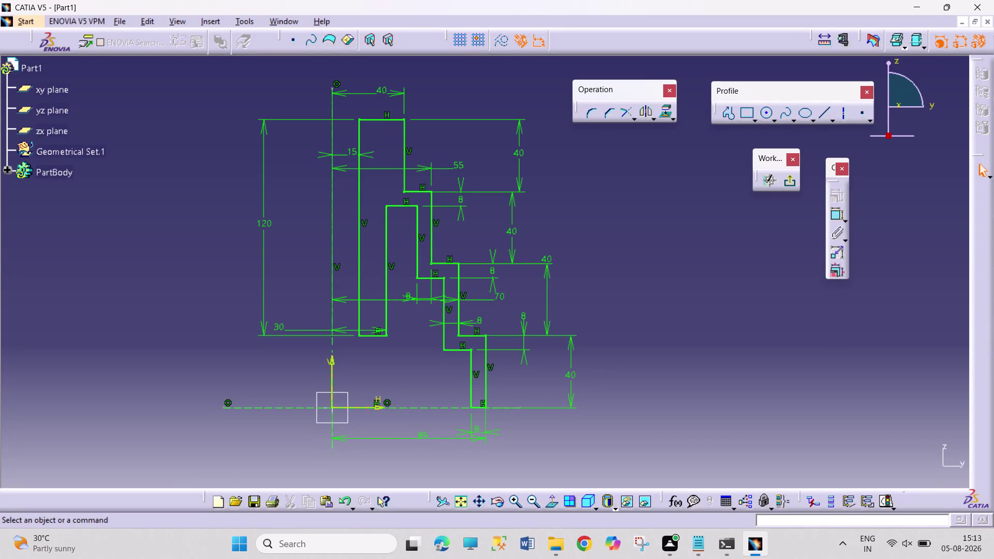
Manipulate the stepped profile sketch with a long series of drags in the Sketcher.
drag(558, 70, 728, 182)
drag(729, 182, 874, 385)
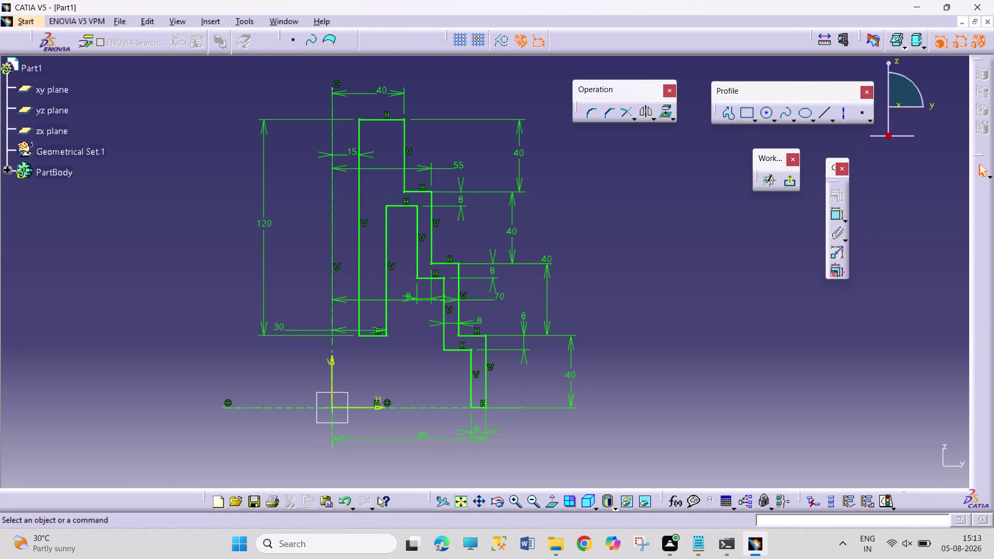
drag(874, 385, 875, 395)
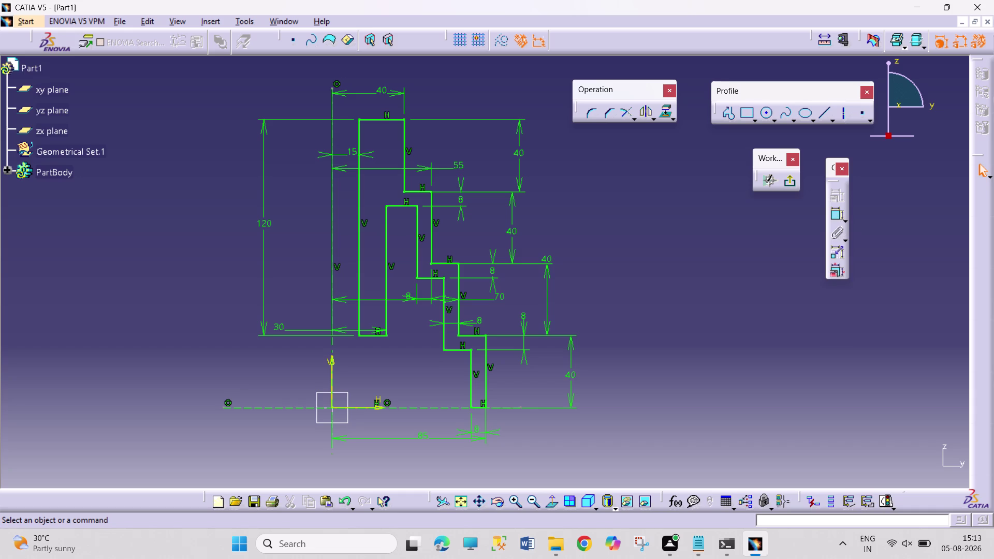
drag(720, 161, 736, 171)
drag(737, 171, 725, 178)
drag(725, 179, 712, 198)
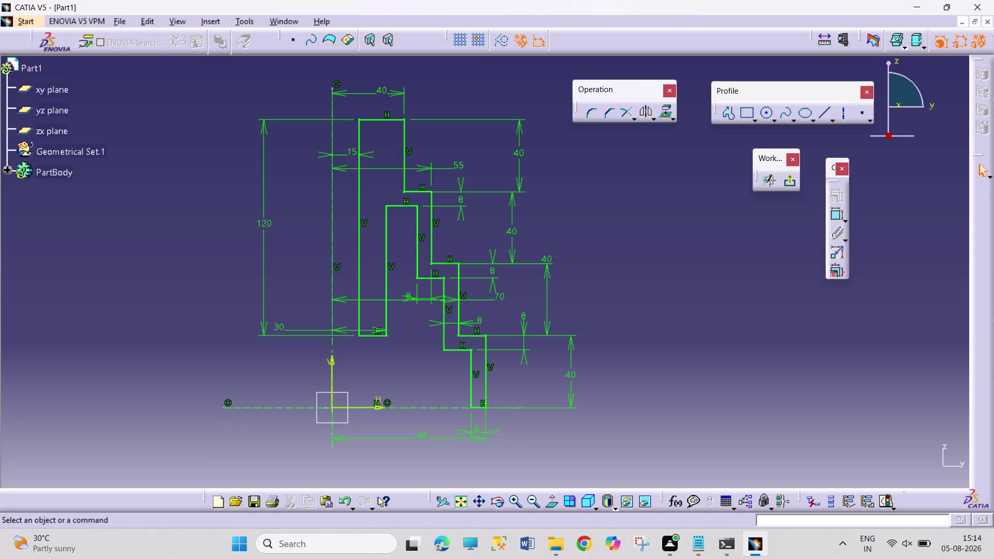
drag(694, 306, 718, 353)
drag(719, 353, 753, 371)
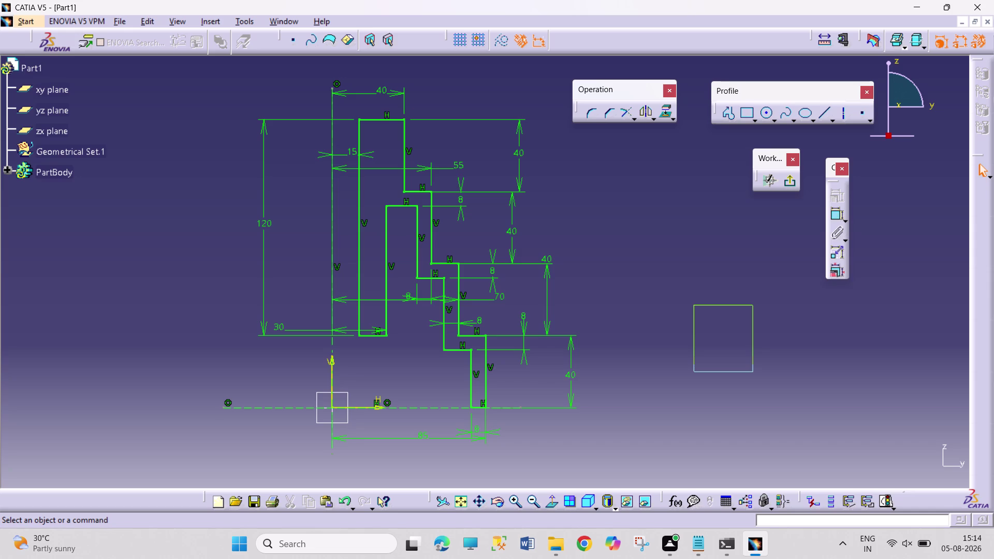
drag(703, 261, 707, 271)
drag(713, 278, 792, 345)
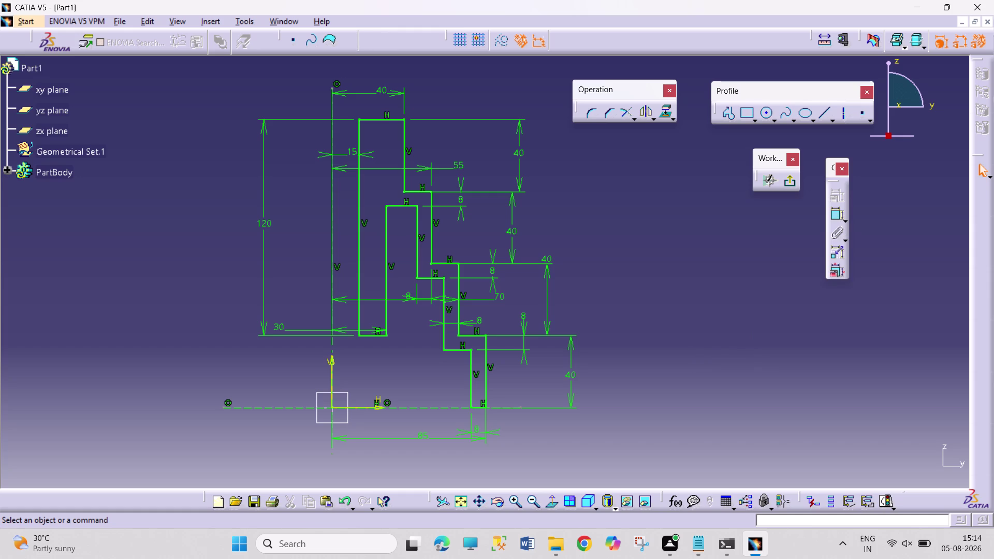
drag(695, 266, 748, 356)
drag(691, 270, 696, 284)
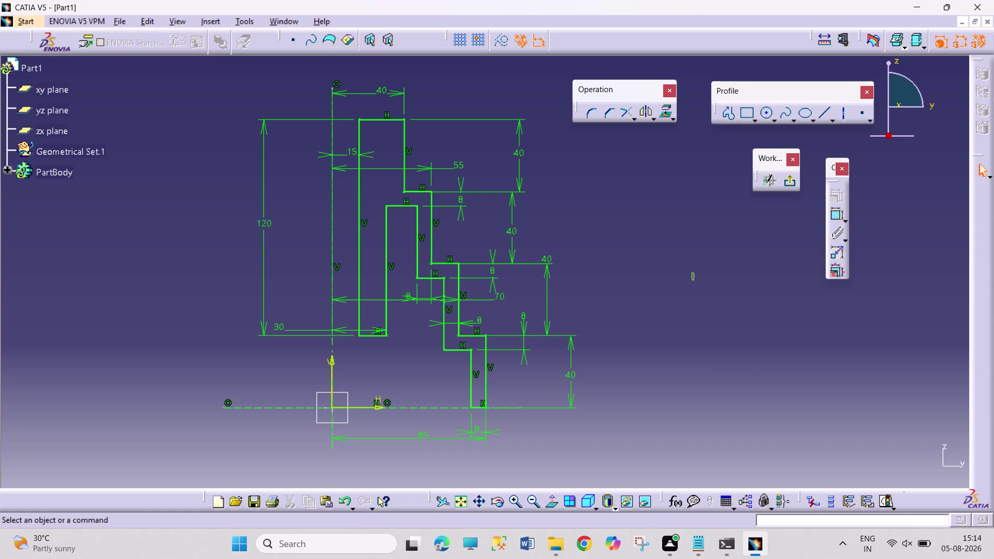
drag(695, 284, 734, 357)
drag(697, 284, 766, 388)
drag(766, 388, 769, 394)
drag(682, 222, 747, 279)
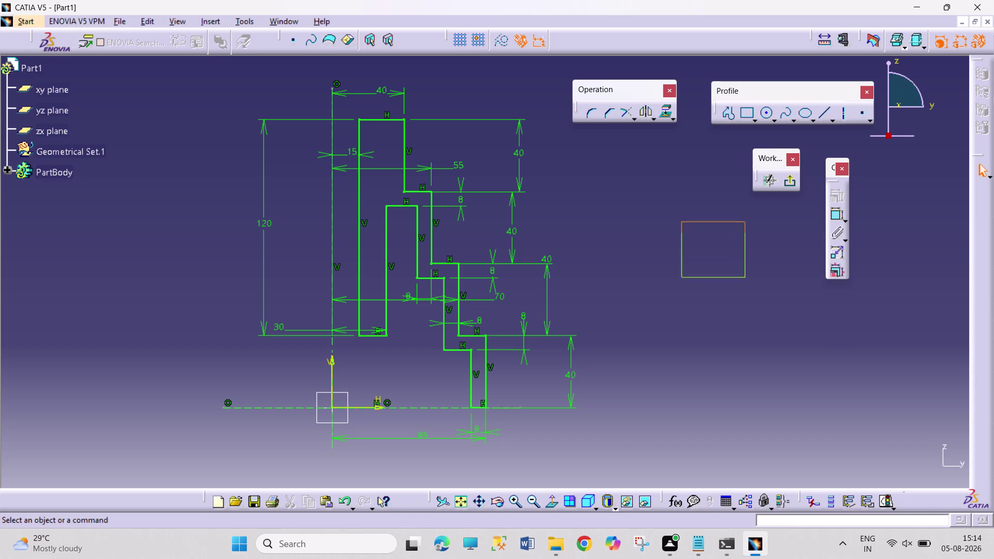
drag(747, 279, 796, 371)
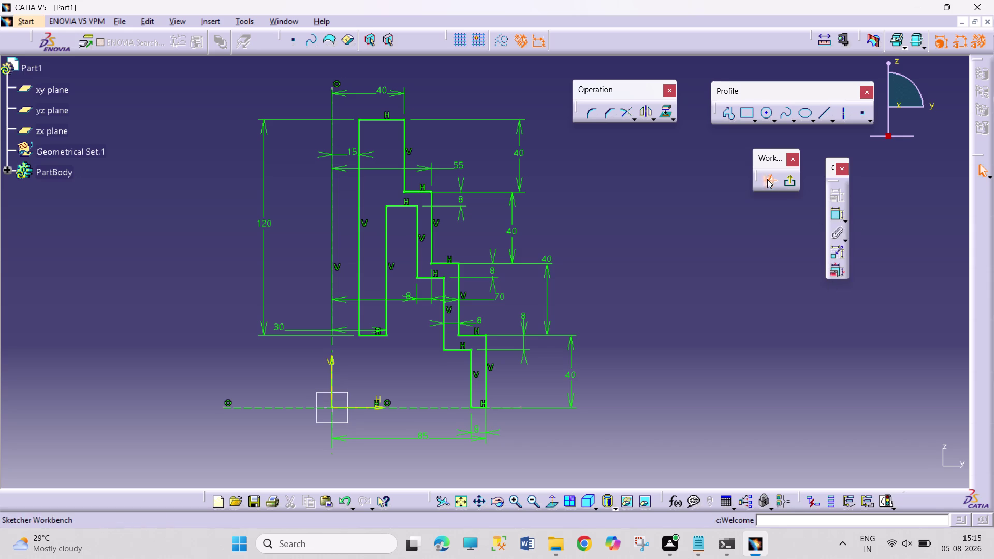
drag(723, 210, 757, 277)
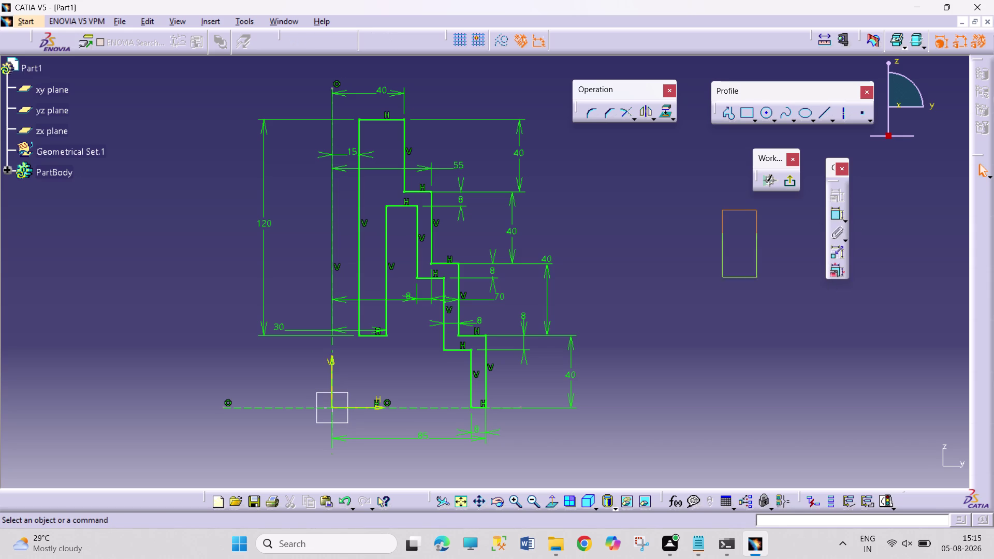
drag(757, 278, 775, 467)
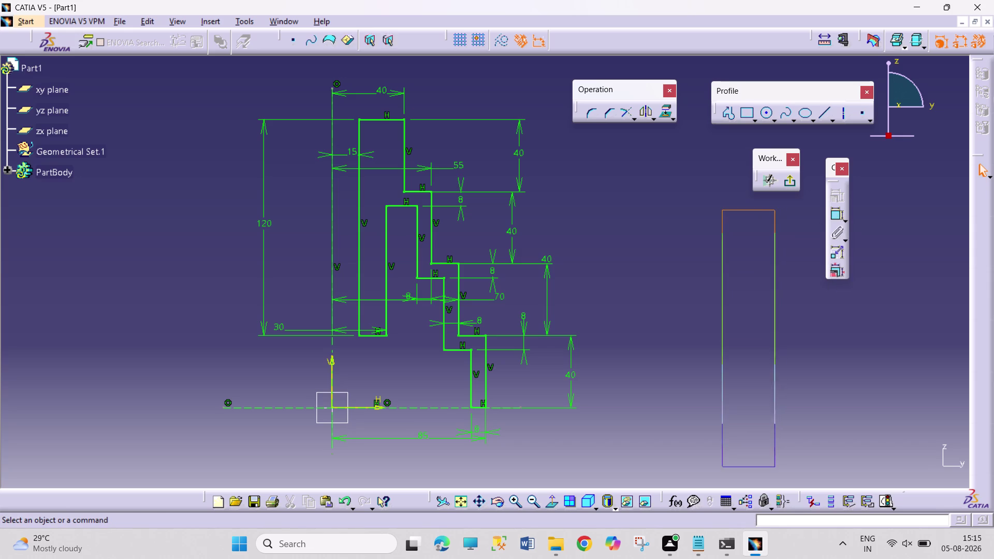
drag(775, 466, 772, 468)
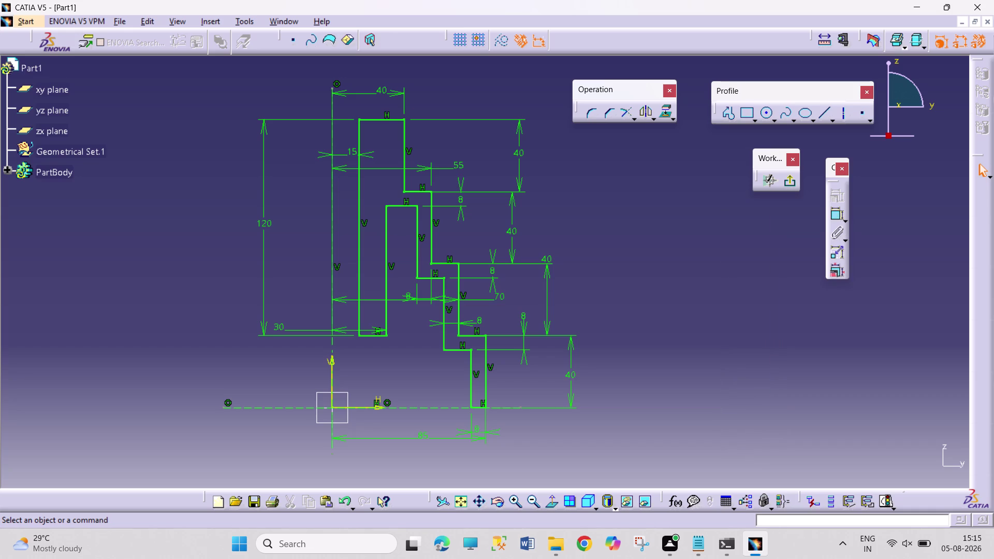
drag(710, 143, 867, 363)
drag(867, 363, 863, 390)
drag(711, 229, 780, 355)
drag(780, 355, 780, 380)
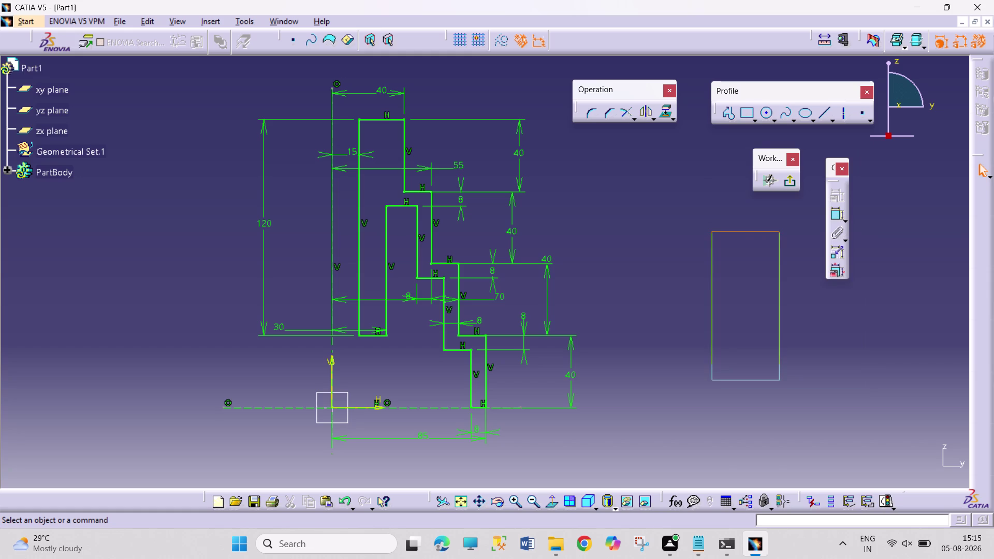
drag(779, 379, 779, 380)
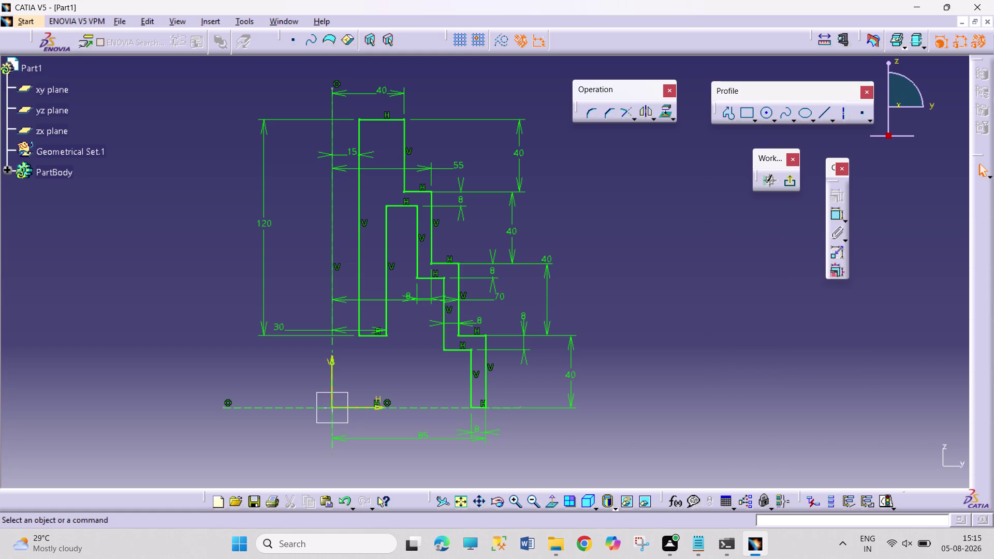
drag(713, 146, 750, 191)
drag(749, 192, 874, 399)
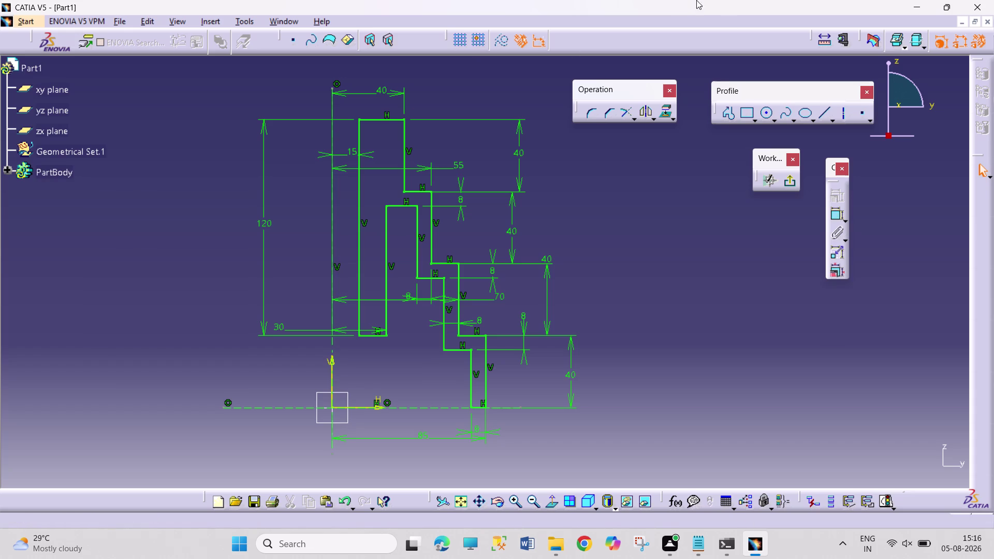
drag(626, 176, 768, 332)
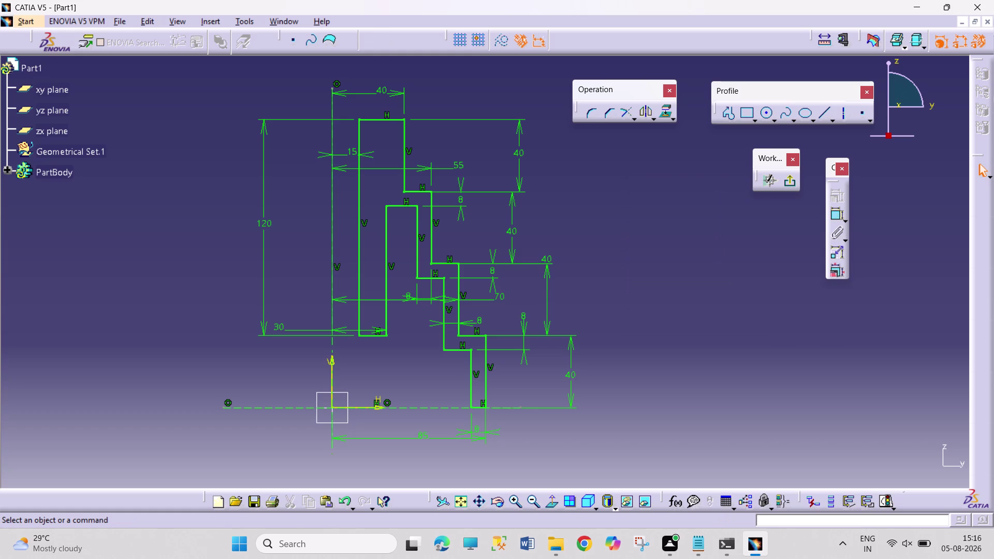
drag(653, 176, 762, 352)
drag(673, 180, 776, 291)
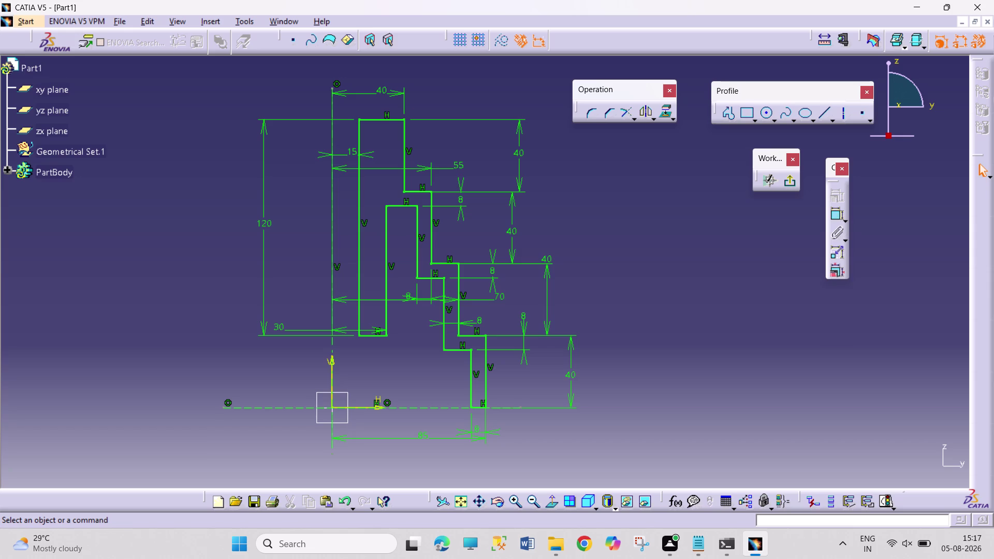
drag(672, 201, 772, 310)
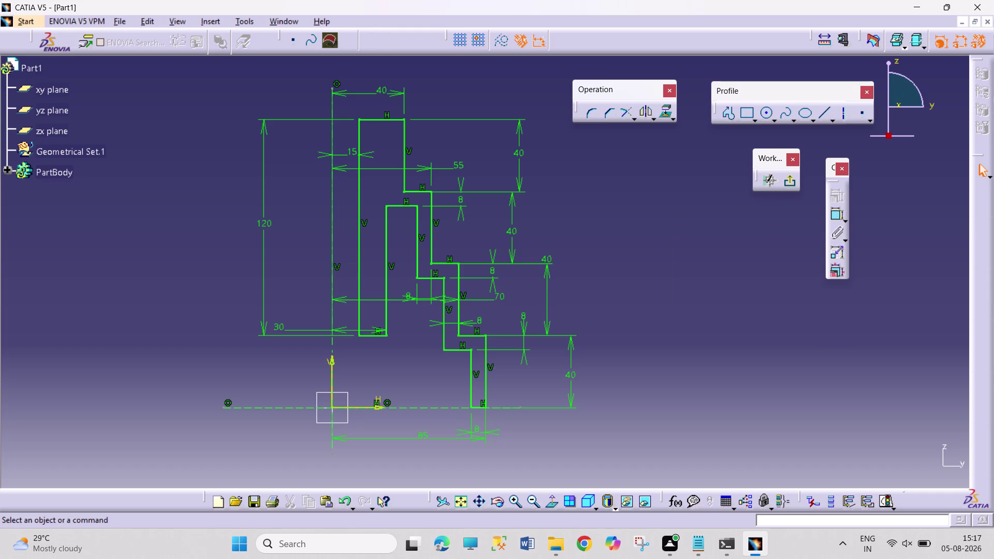
drag(666, 214, 802, 413)
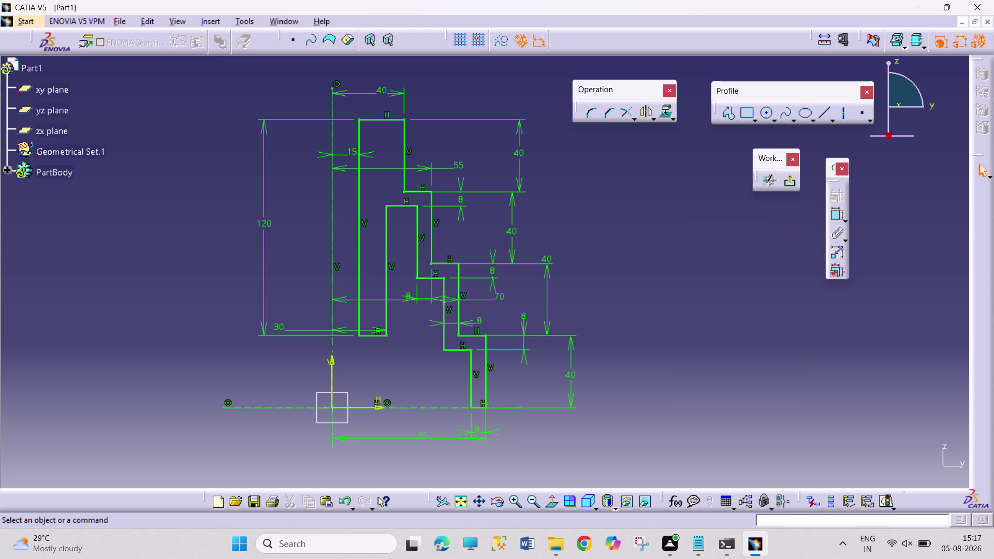
drag(704, 219, 798, 406)
drag(682, 207, 770, 392)
drag(669, 220, 744, 357)
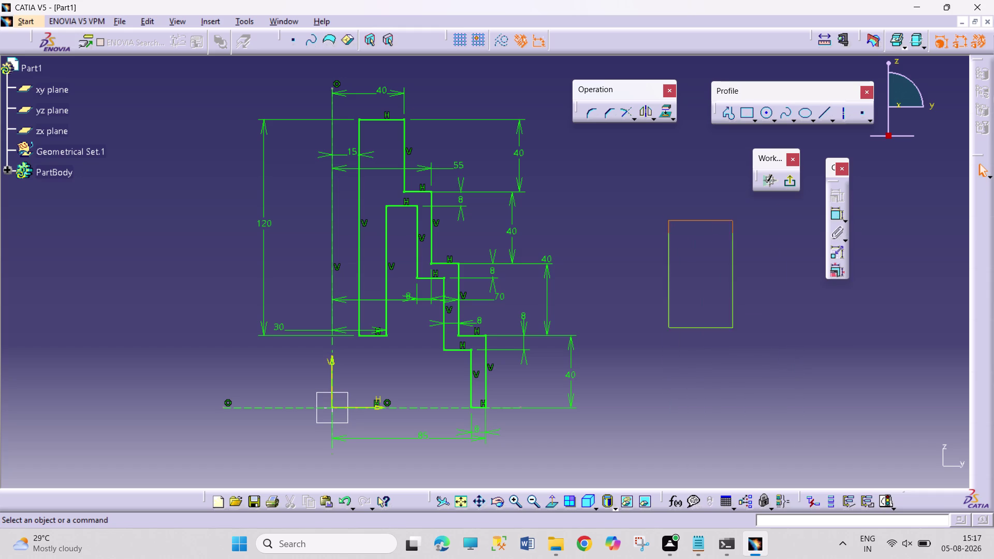
drag(745, 357, 755, 402)
drag(675, 172, 786, 406)
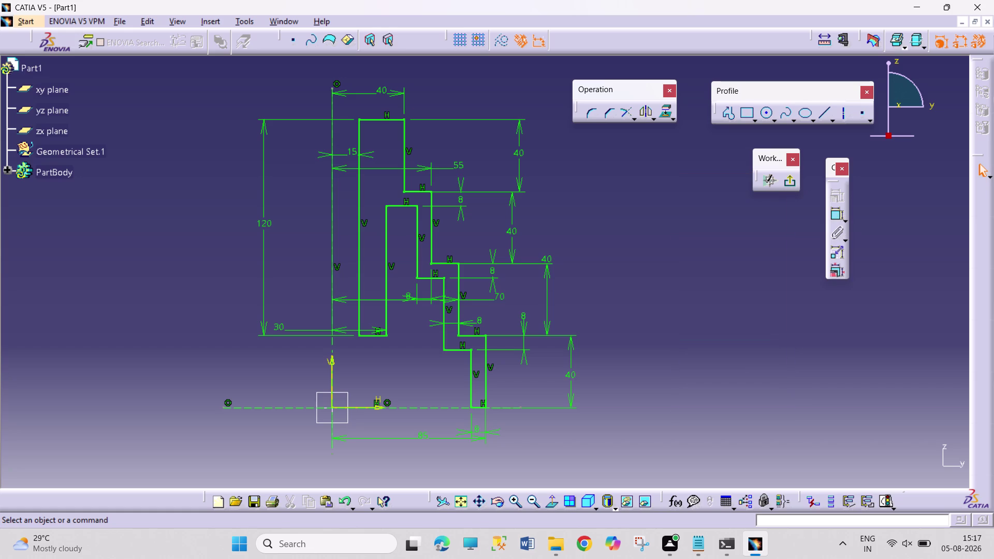
drag(691, 187, 785, 384)
drag(705, 178, 772, 323)
drag(669, 141, 739, 278)
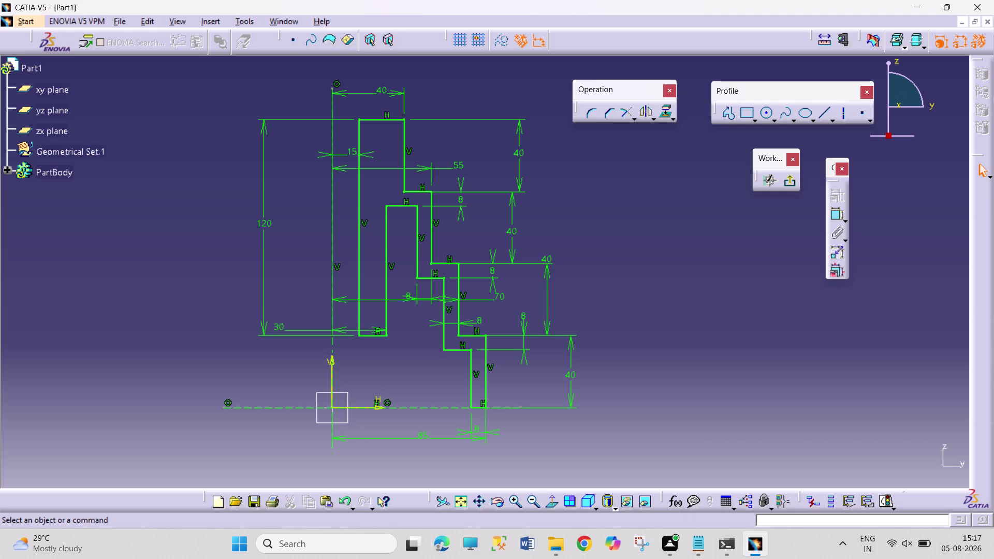
drag(688, 172, 724, 279)
drag(682, 150, 747, 302)
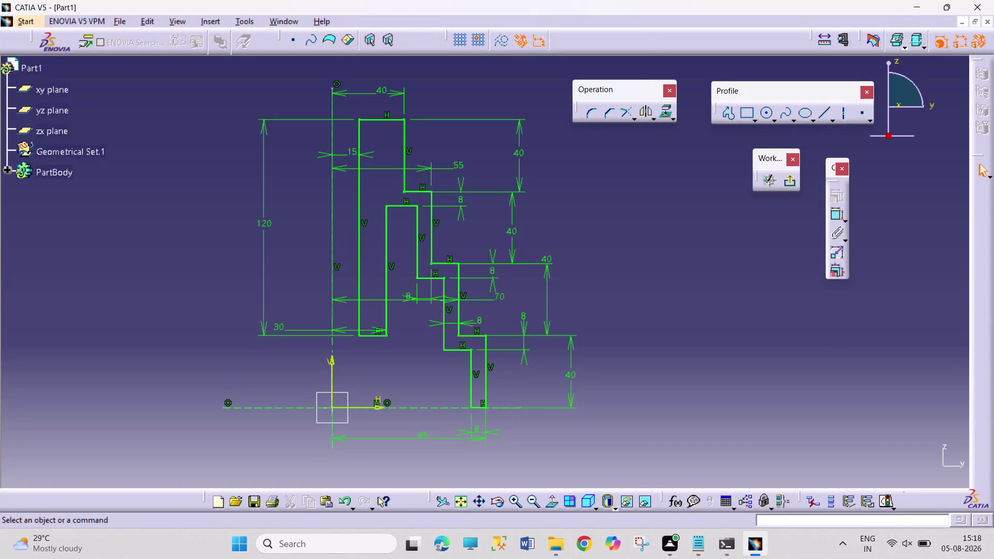
drag(644, 164, 701, 229)
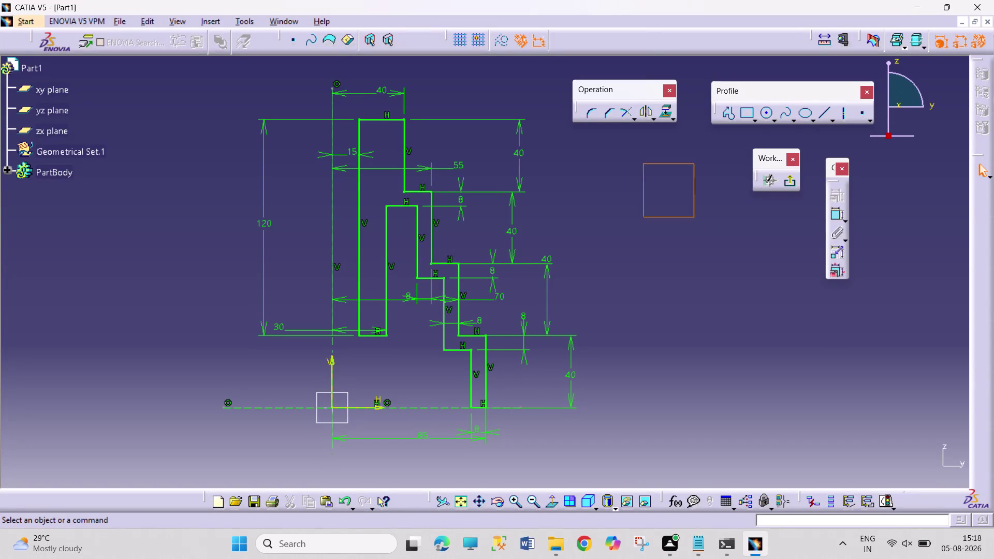
drag(701, 229, 720, 311)
drag(678, 195, 743, 308)
drag(680, 178, 724, 263)
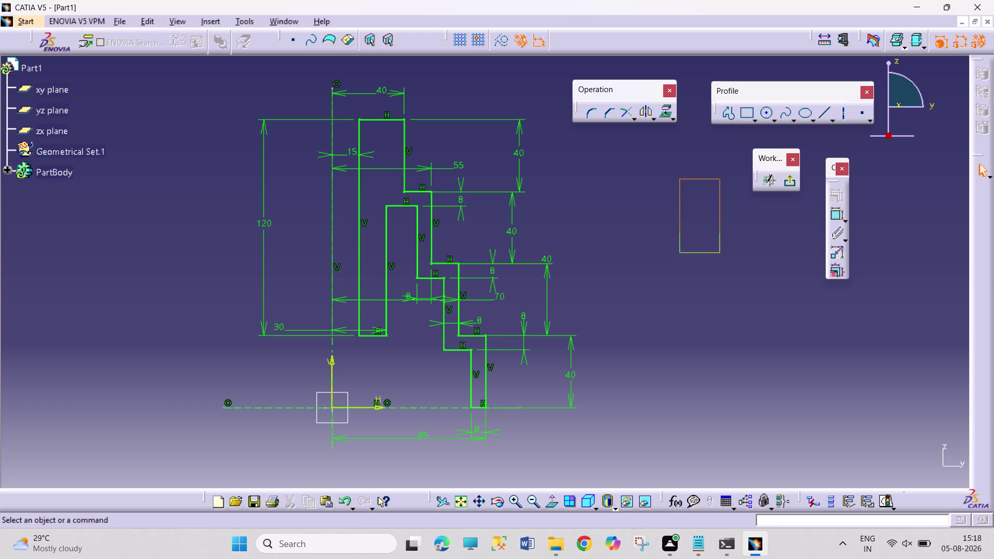
drag(725, 262, 730, 276)
drag(648, 154, 738, 287)
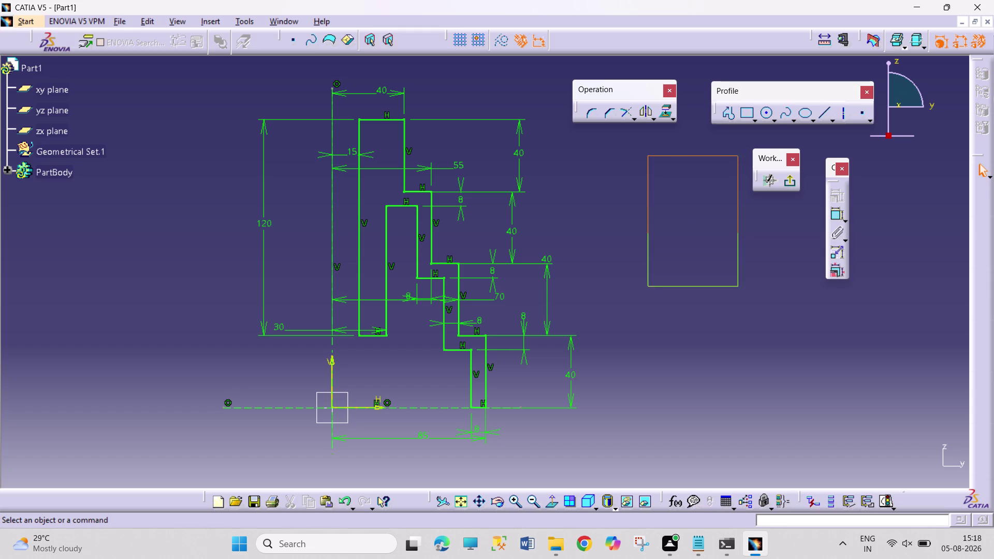
drag(737, 287, 737, 286)
drag(674, 175, 718, 261)
drag(672, 148, 677, 174)
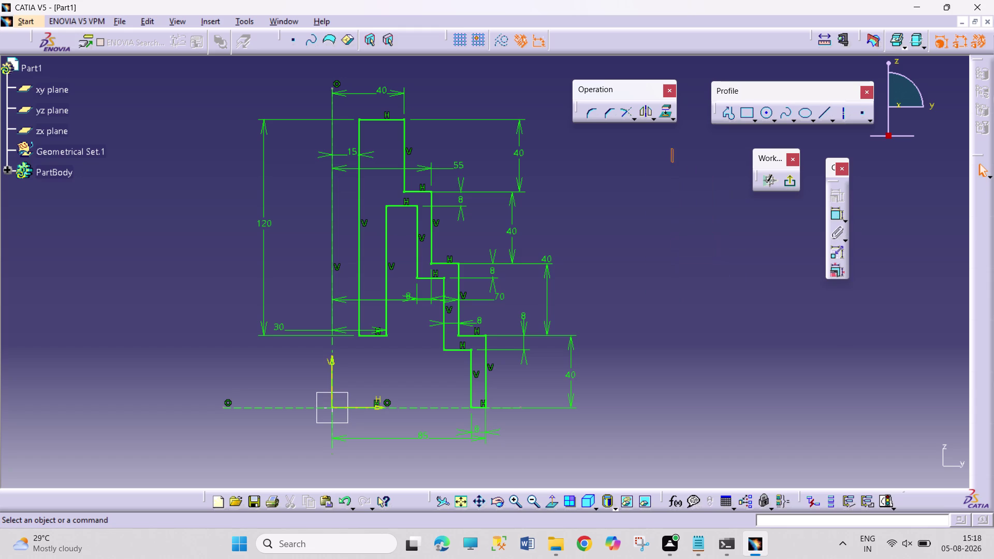
drag(678, 174, 744, 259)
drag(696, 174, 762, 286)
drag(692, 165, 787, 279)
drag(695, 159, 771, 271)
drag(672, 155, 757, 248)
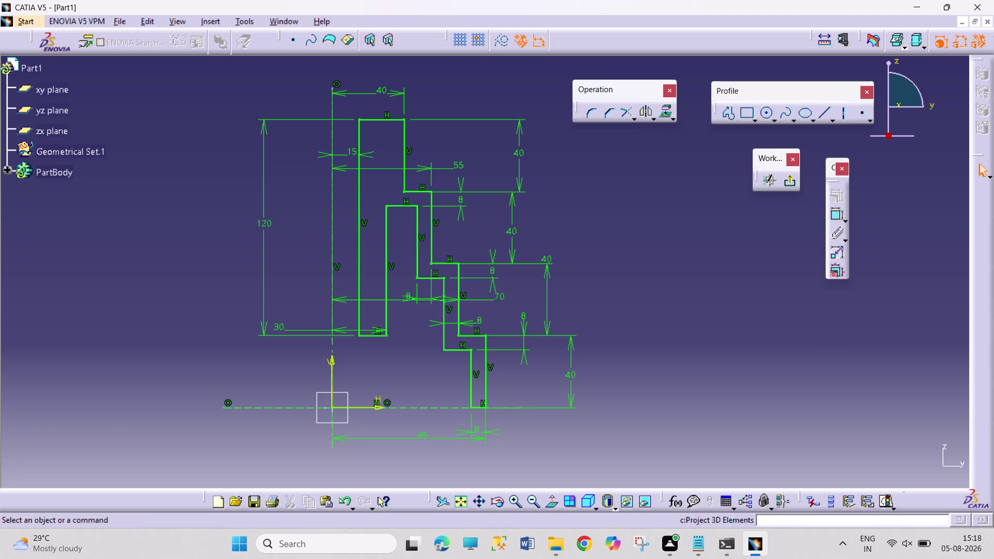
drag(672, 166, 695, 202)
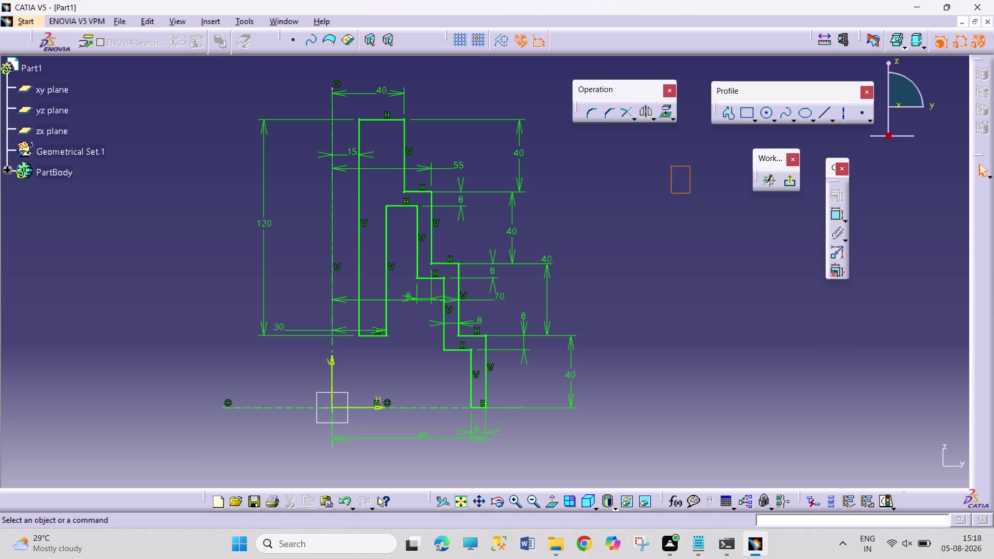
drag(694, 203, 748, 303)
drag(687, 212, 713, 257)
drag(713, 257, 762, 285)
drag(677, 225, 763, 300)
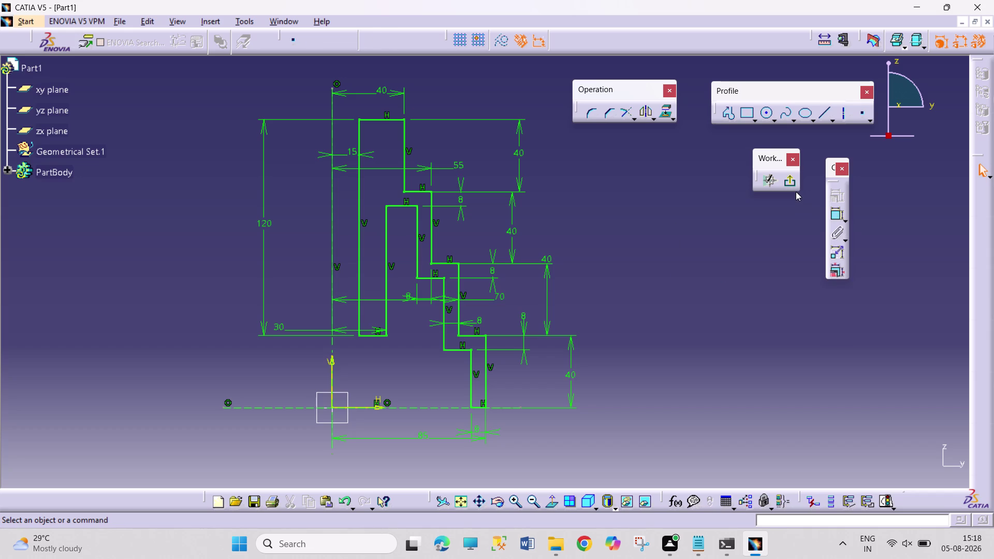
Exit the Sketcher so Part1 shows the stepped profile in the 3D part view.
drag(723, 227, 736, 249)
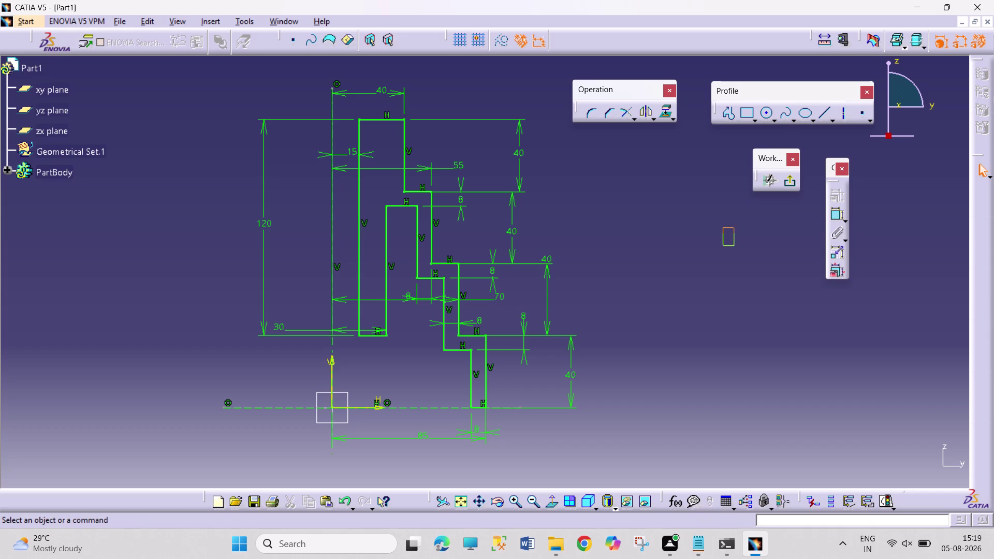
drag(736, 249, 790, 325)
drag(690, 226, 773, 324)
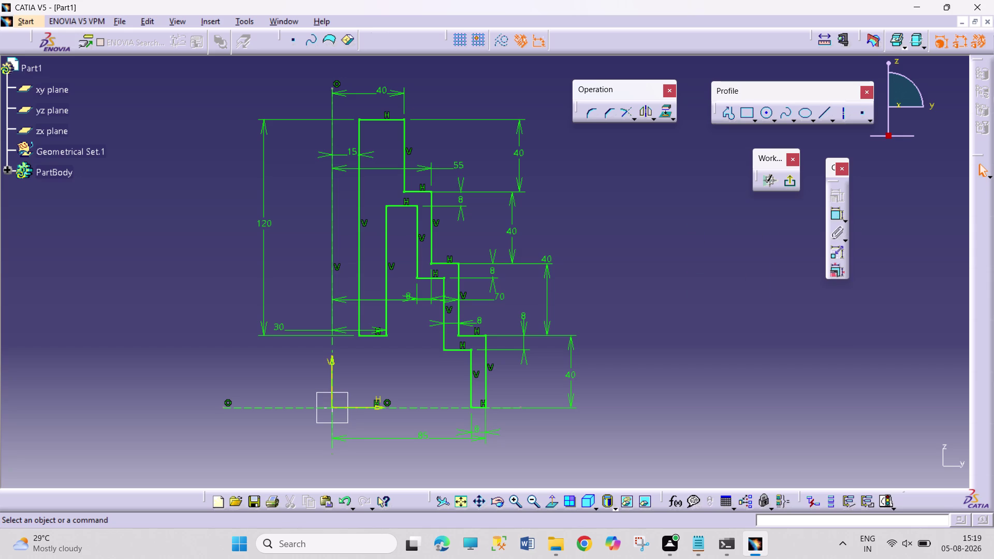
click(783, 185)
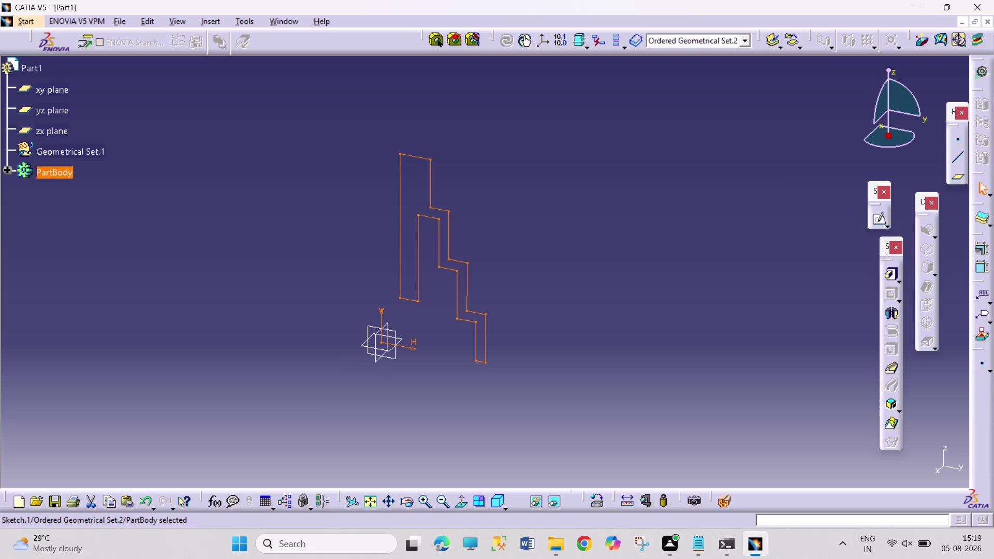
drag(679, 201, 754, 299)
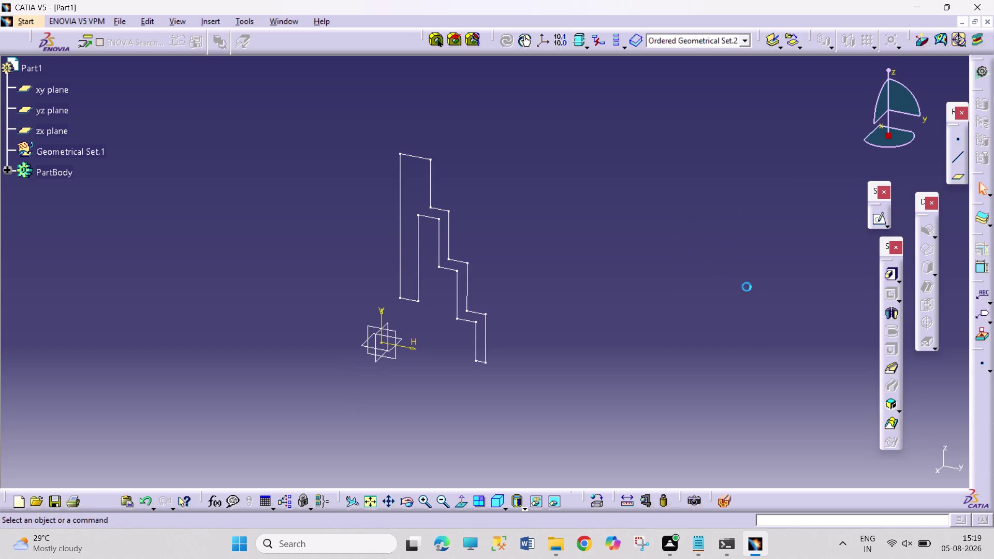
drag(680, 206, 731, 296)
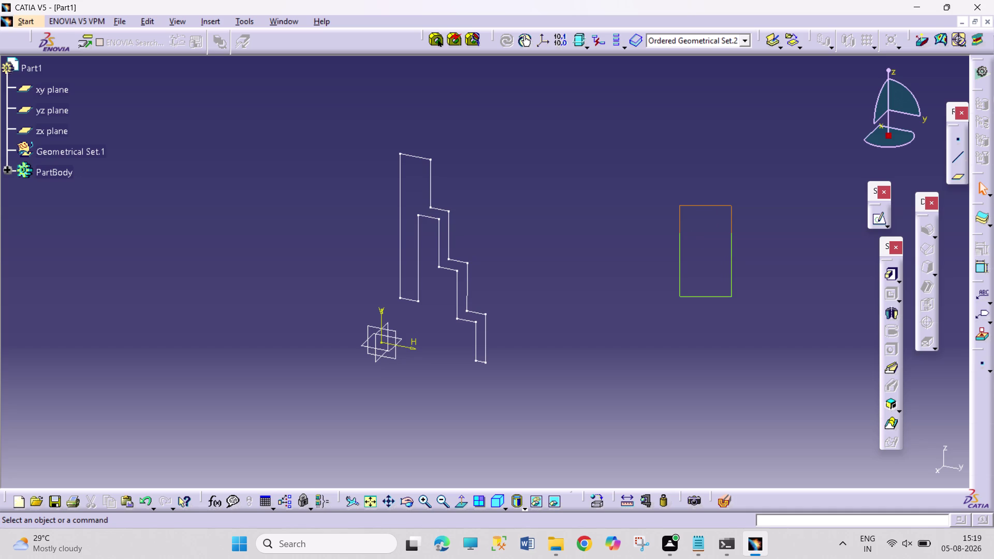
drag(698, 204, 741, 300)
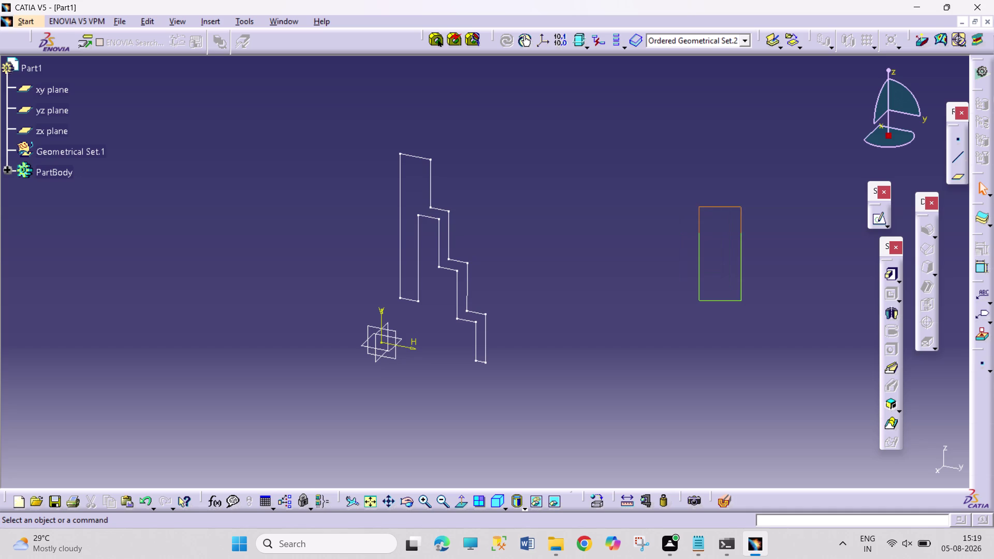
drag(687, 189, 729, 291)
drag(683, 205, 727, 300)
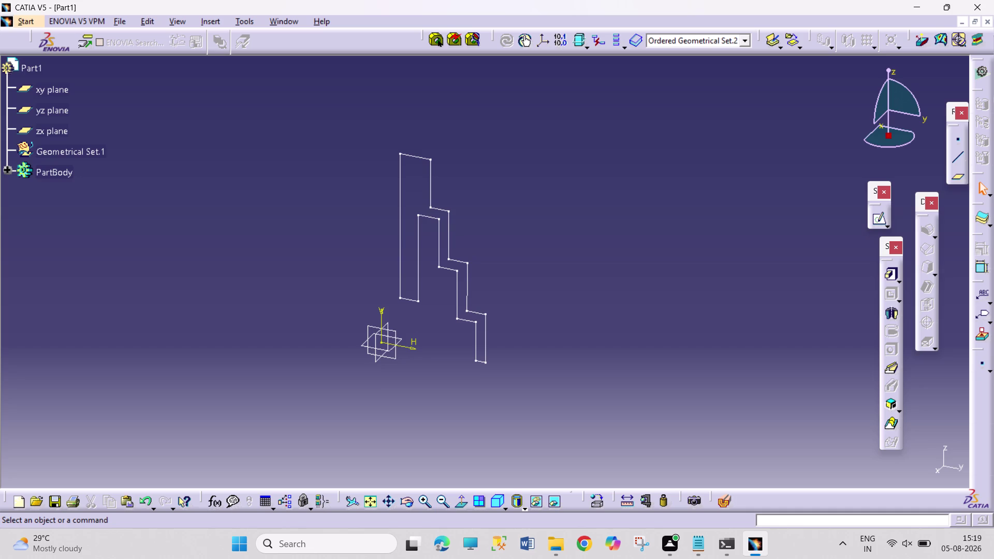
drag(662, 196, 724, 304)
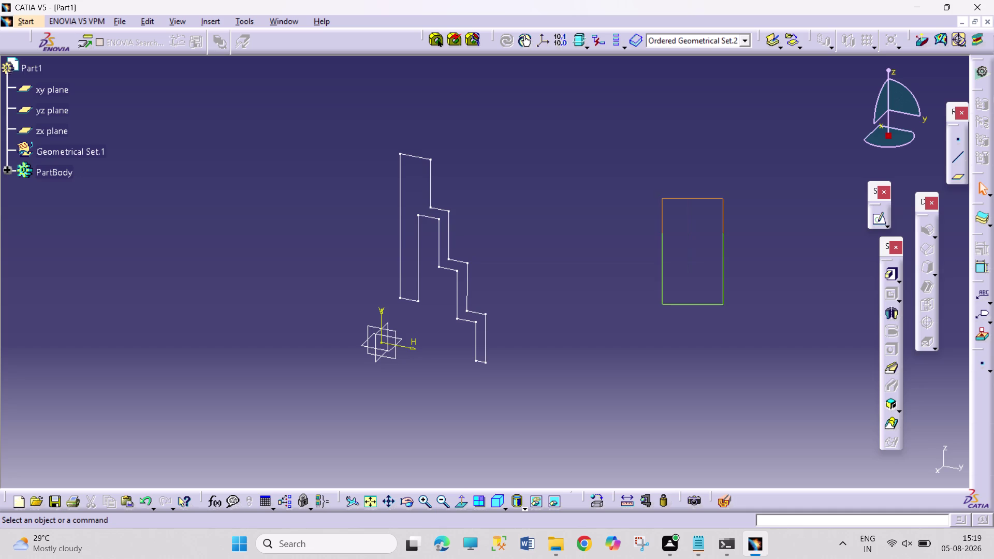
drag(676, 199, 711, 264)
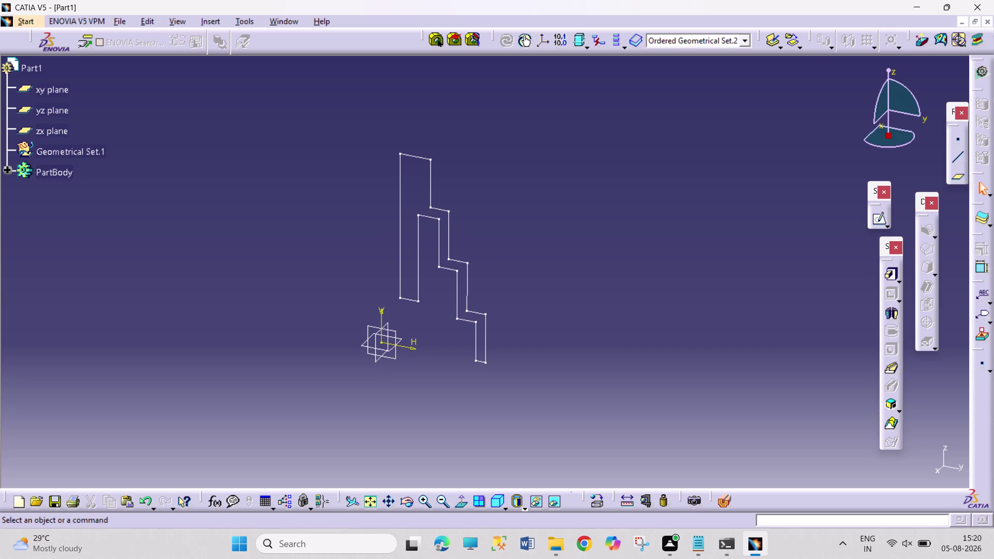
drag(523, 177, 565, 248)
click(692, 286)
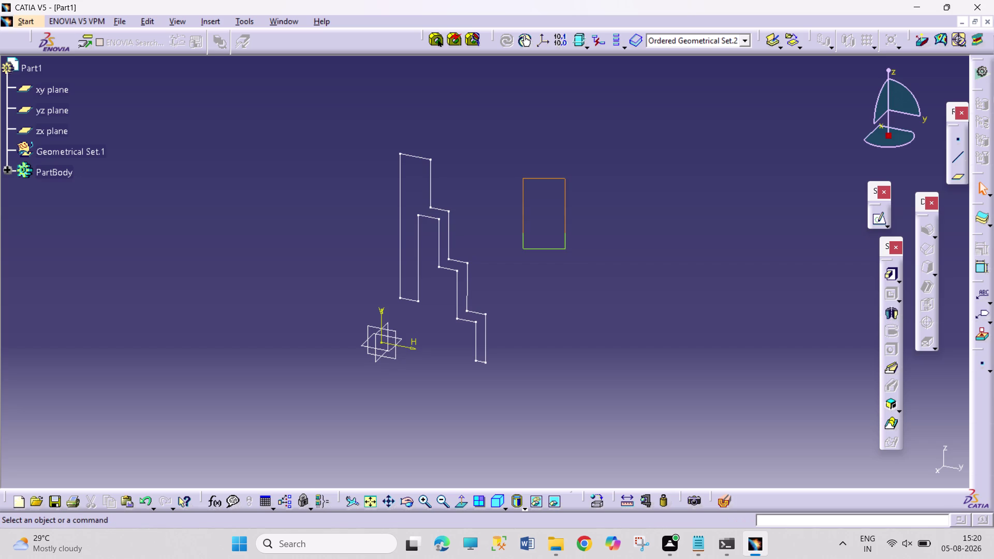
click(635, 214)
drag(600, 176, 671, 253)
drag(620, 181, 695, 274)
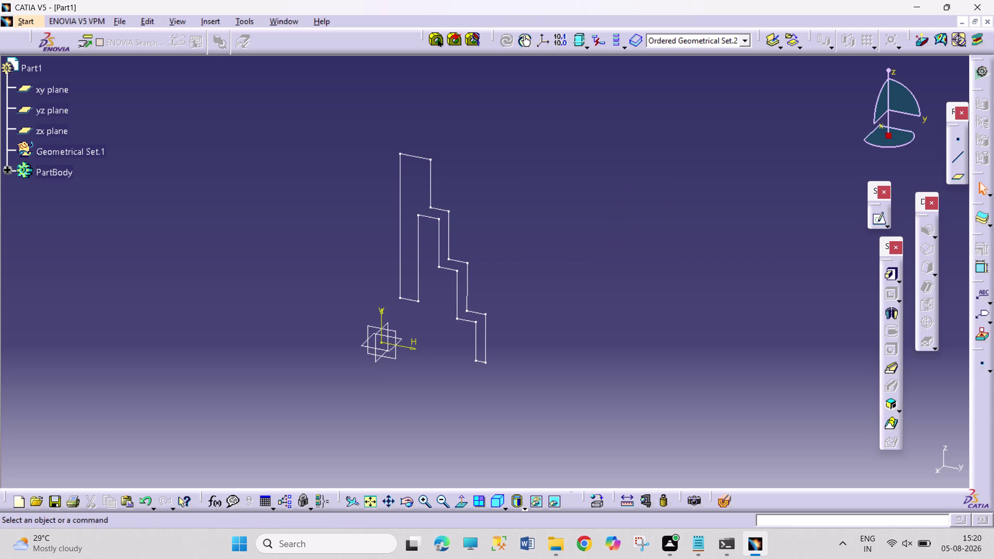
drag(633, 183, 707, 271)
drag(613, 186, 681, 266)
drag(615, 183, 681, 269)
drag(597, 200, 658, 275)
drag(580, 218, 616, 288)
drag(616, 289, 653, 283)
drag(566, 205, 668, 291)
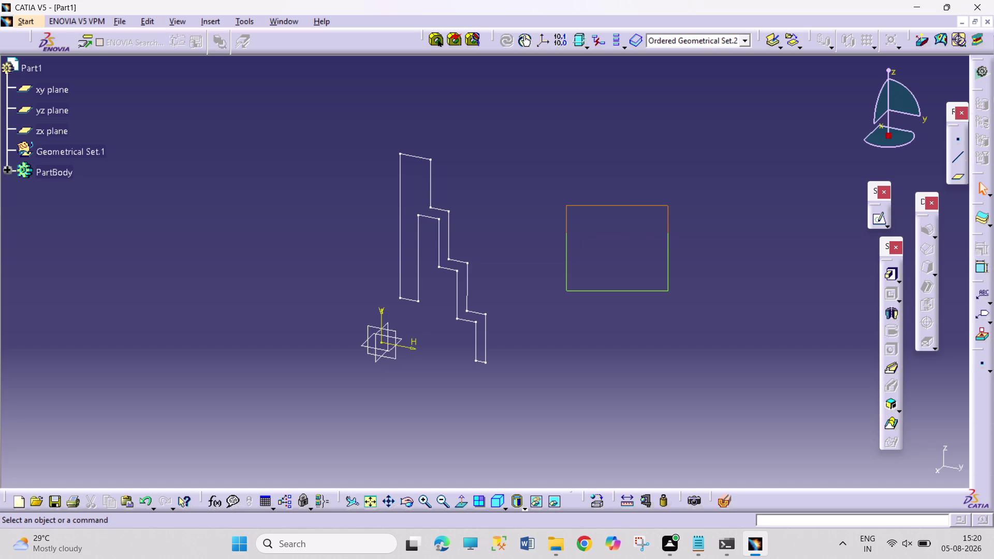
drag(599, 167, 672, 284)
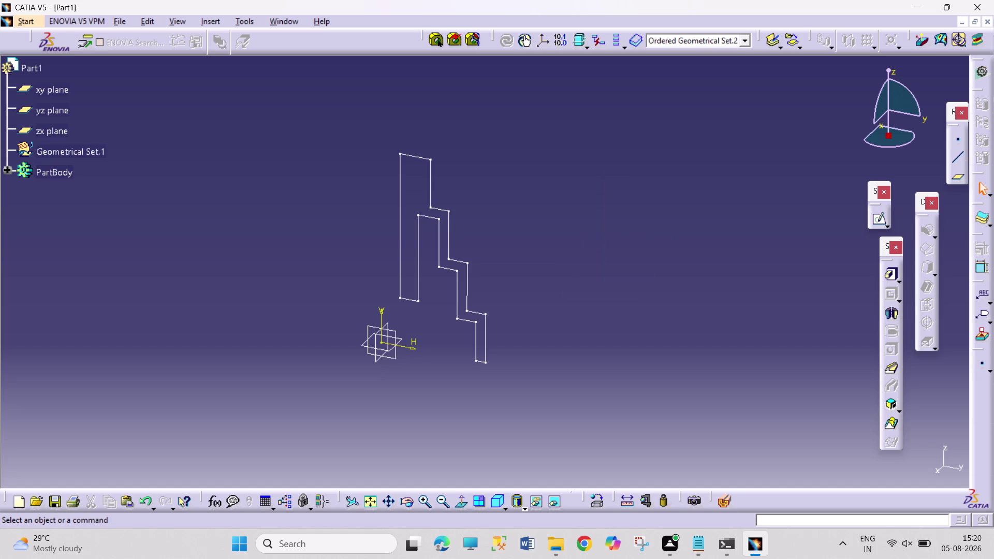
drag(644, 264, 686, 296)
Revolve Sketch.1 a full 360 degrees about its axis into a solid stepped shaft.
click(892, 310)
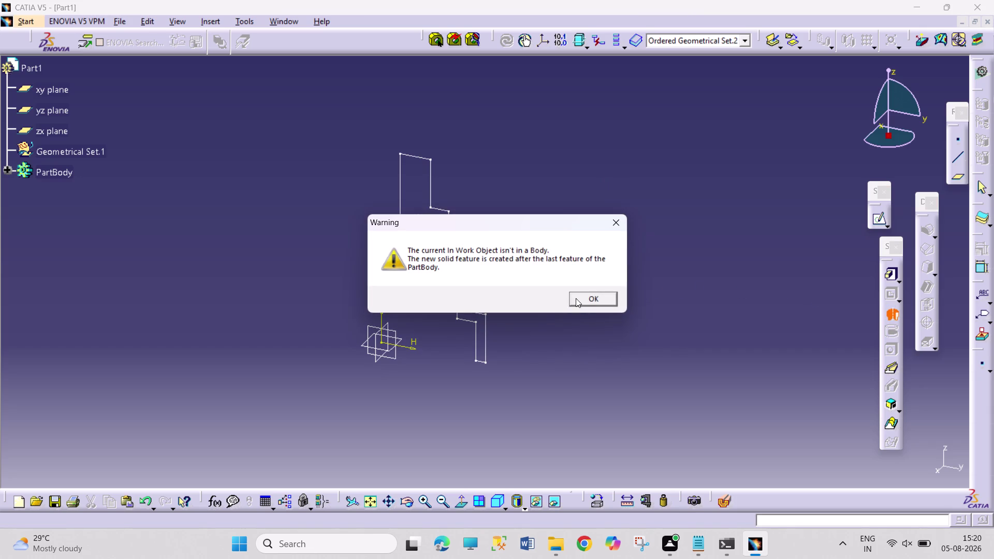
click(576, 299)
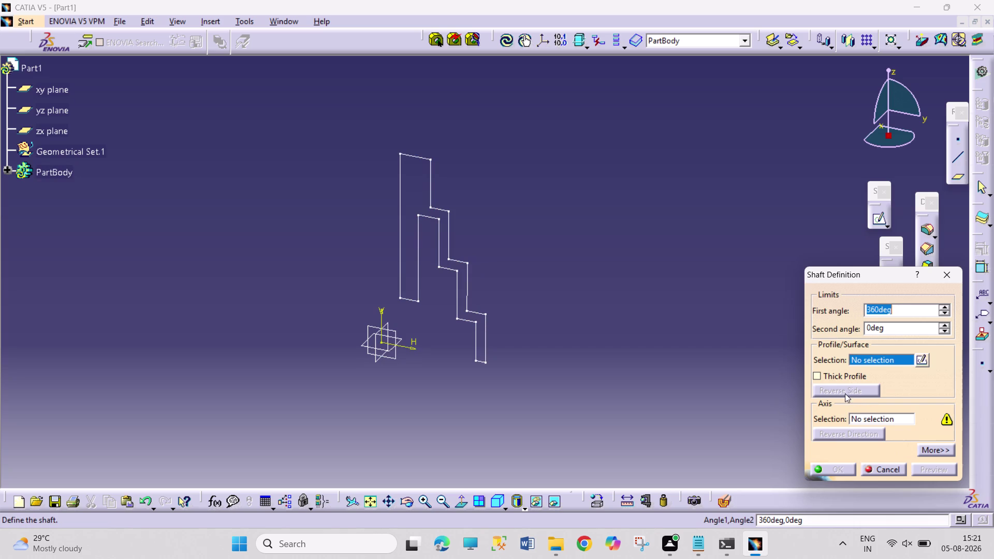
click(474, 311)
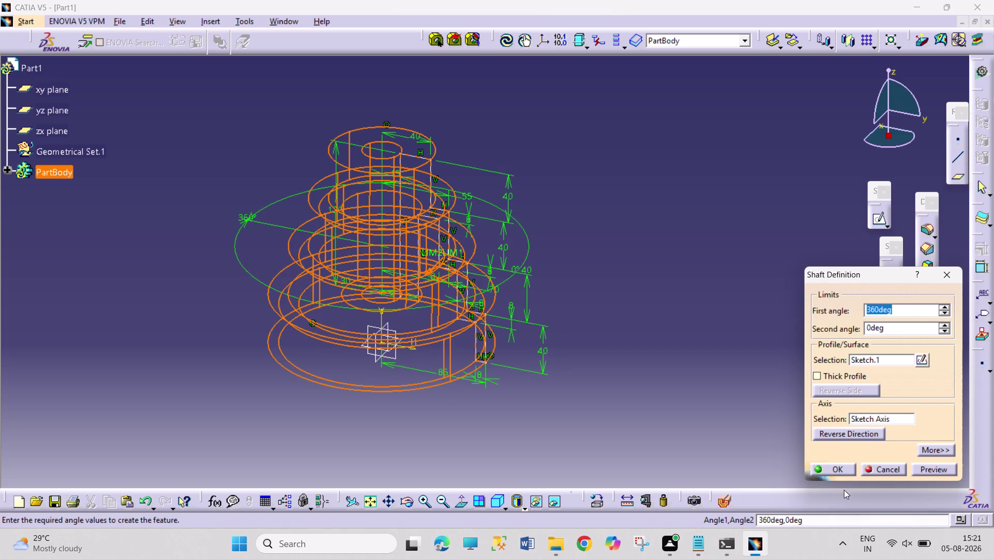
click(827, 470)
click(651, 396)
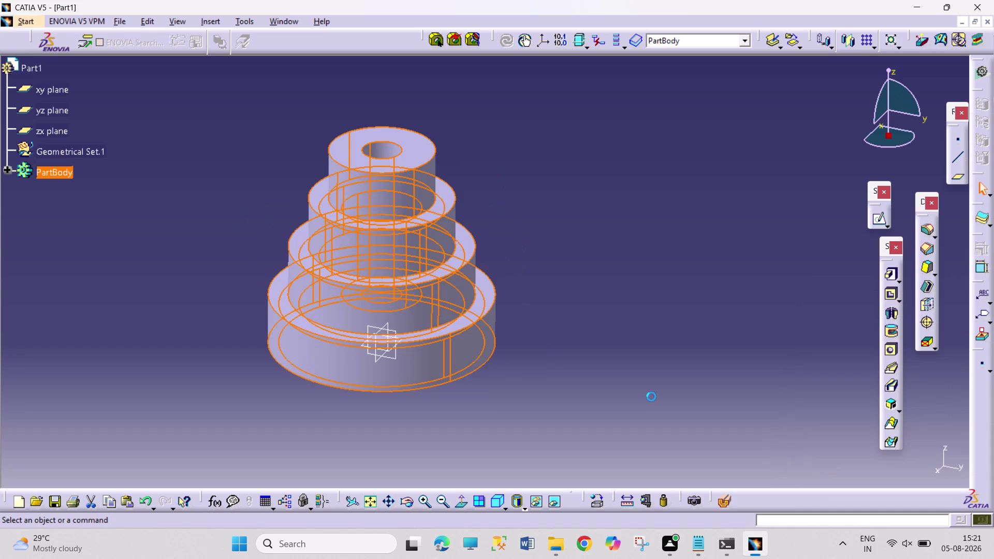
click(402, 500)
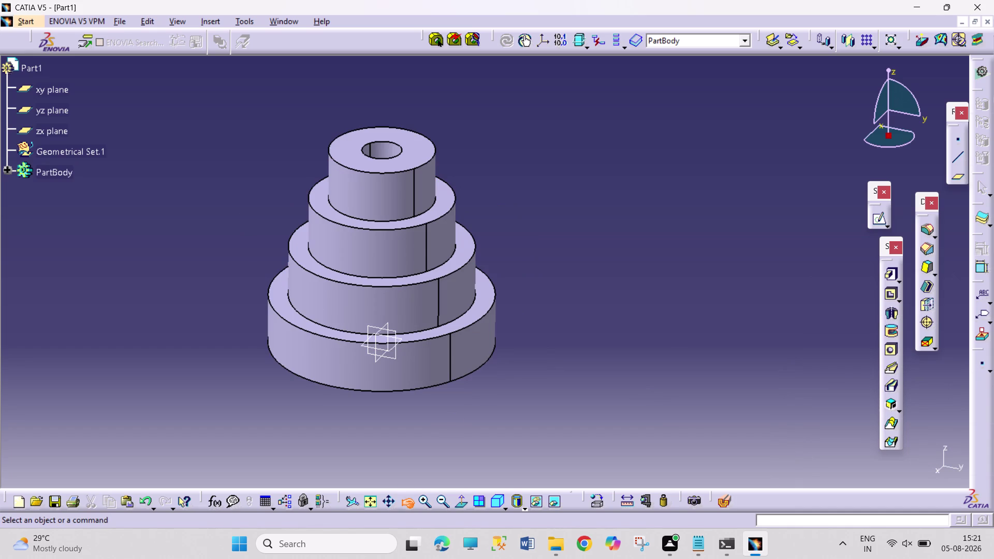
drag(525, 285, 552, 415)
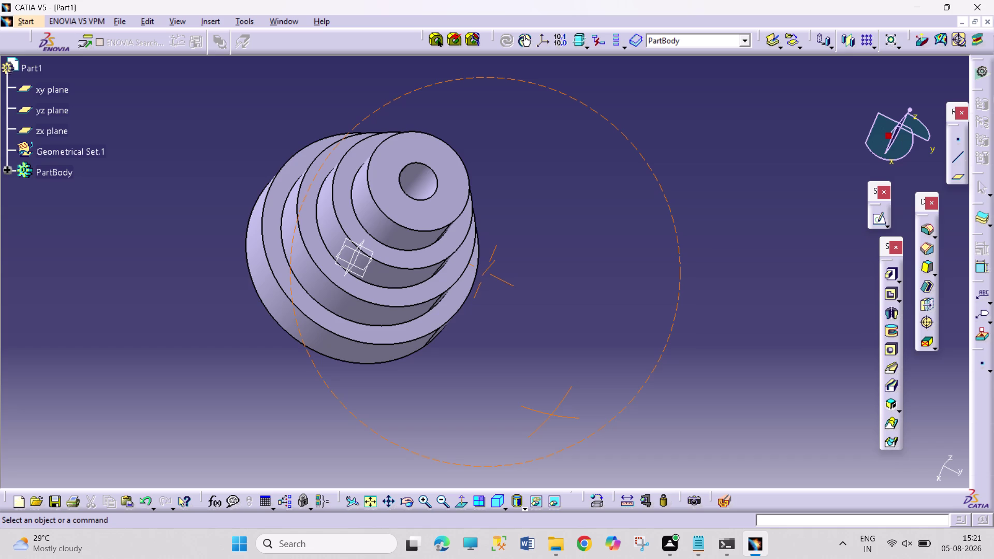
Create a new sketch on the top face of the pulley's smallest step.
click(439, 205)
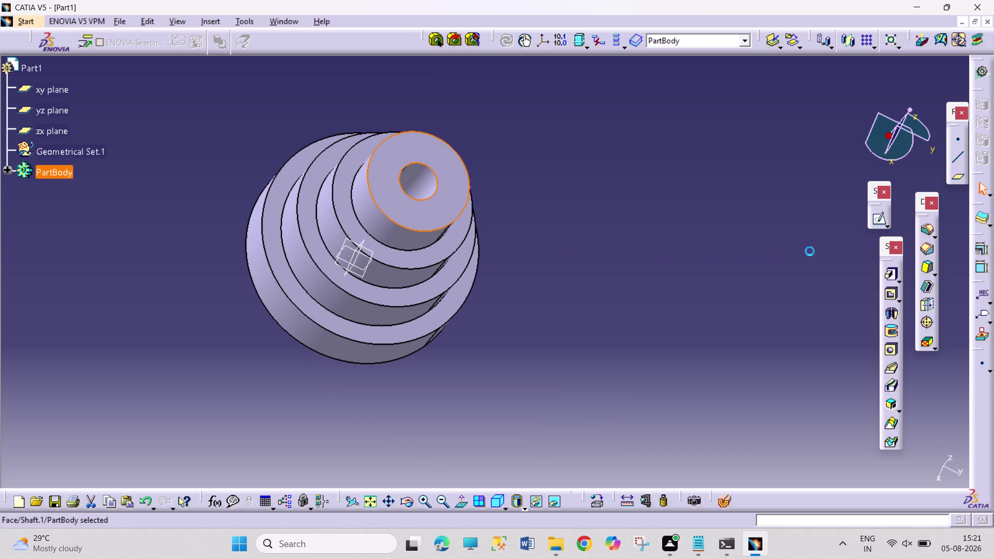
click(879, 223)
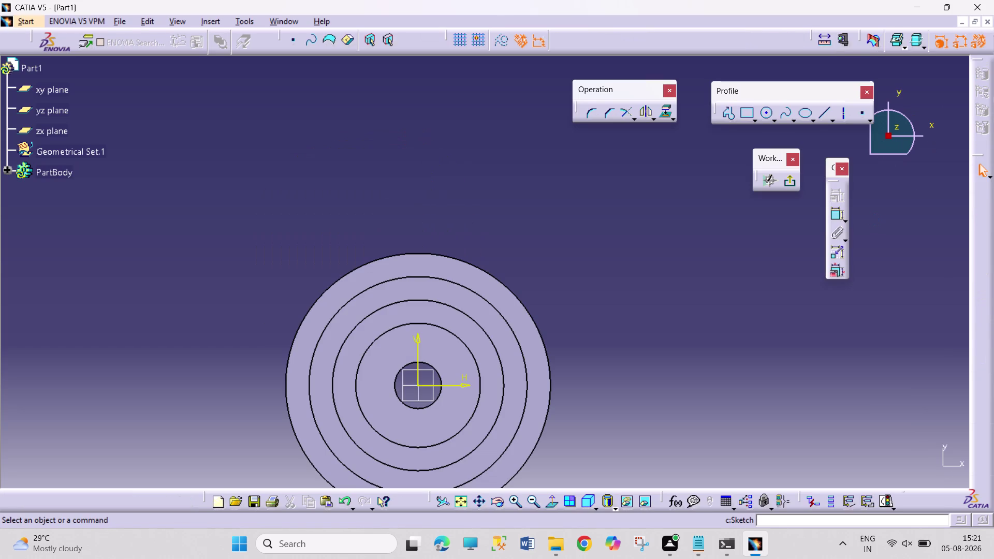
right_click(874, 220)
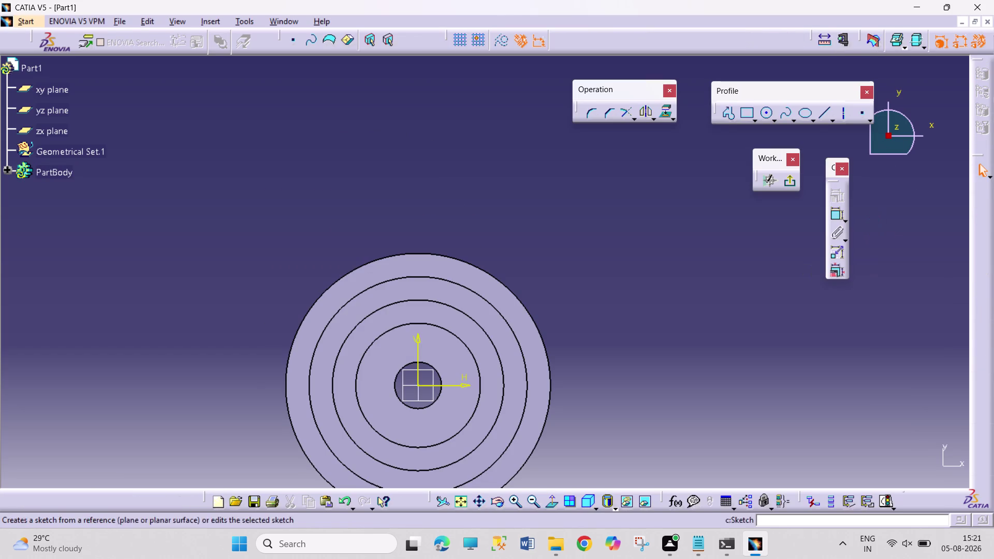
Fit the whole pulley face sketch in view and expand the Rectangle flyout.
click(685, 312)
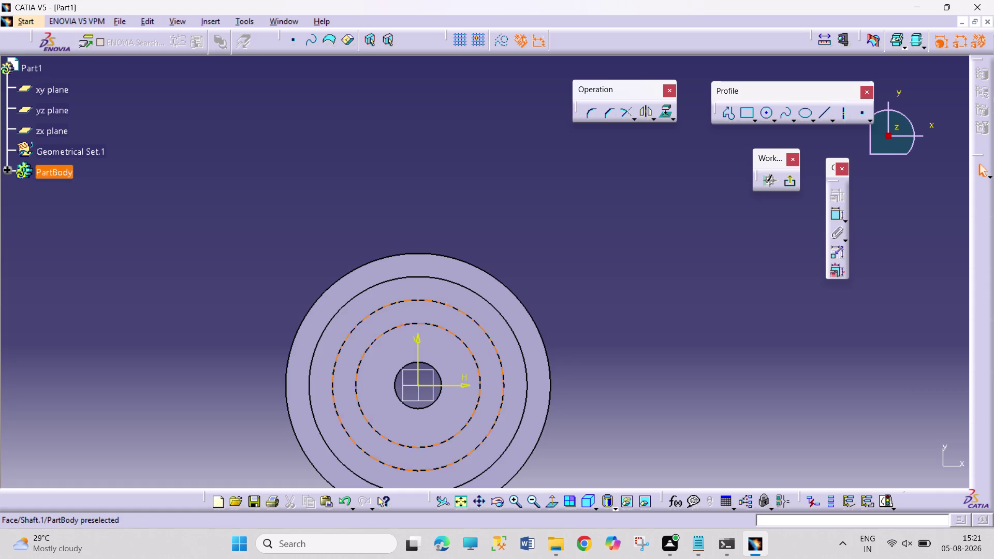
click(457, 502)
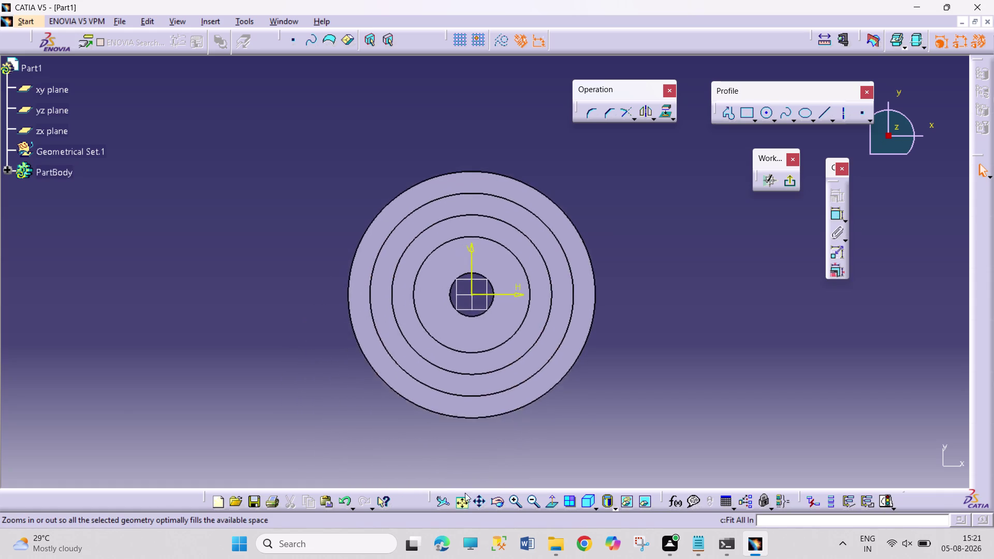
triple_click(519, 498)
triple_click(518, 499)
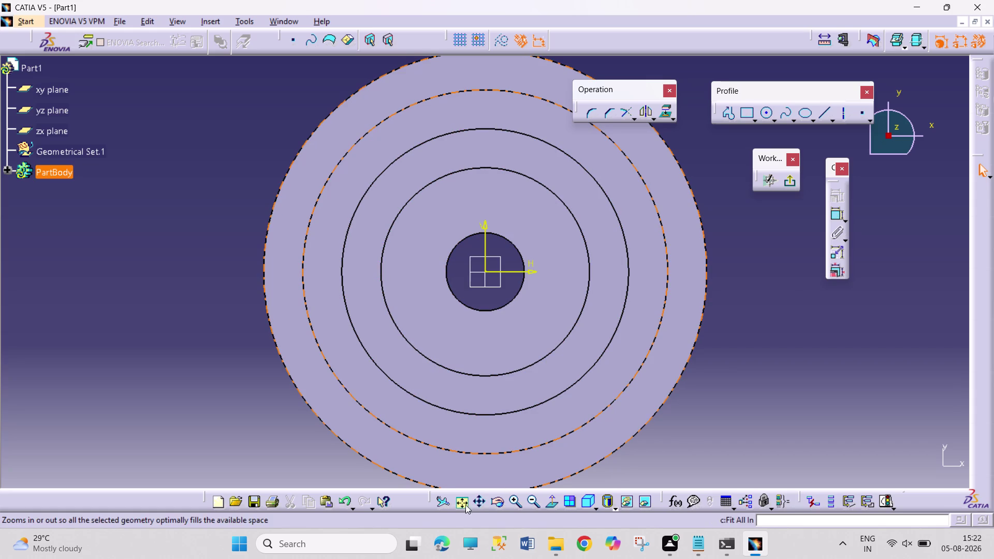
click(513, 504)
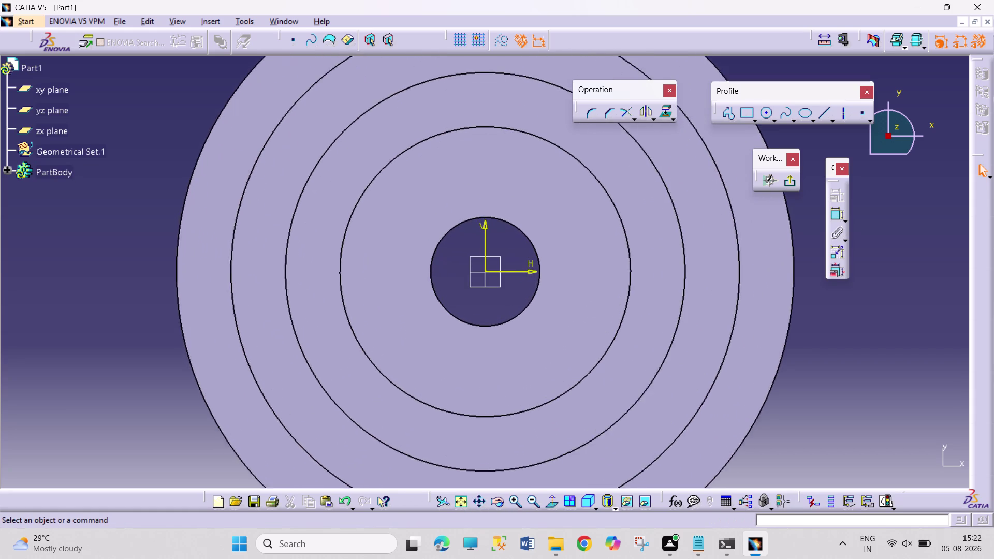
click(756, 119)
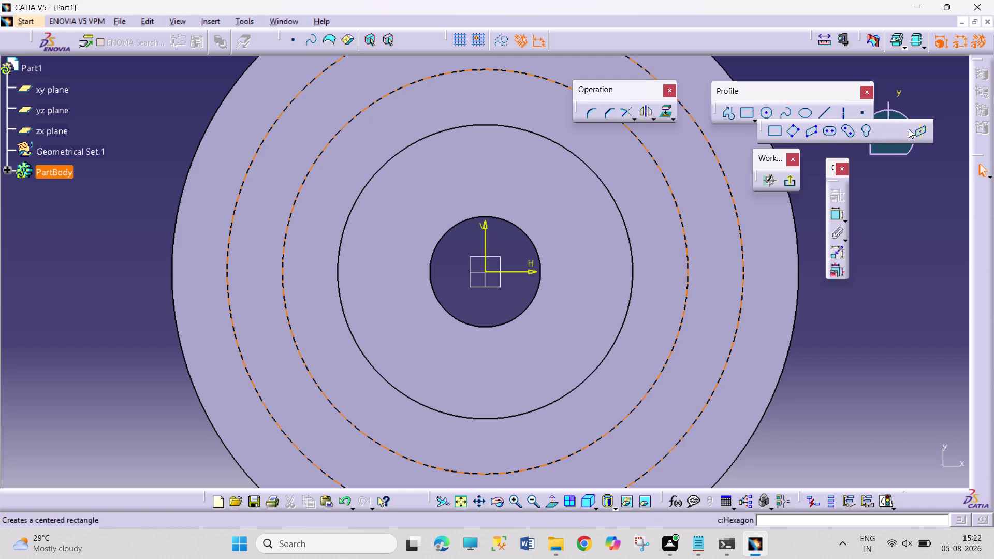
Draw a centred rectangle on the bore edge and dimension its width to 6 mm.
click(900, 130)
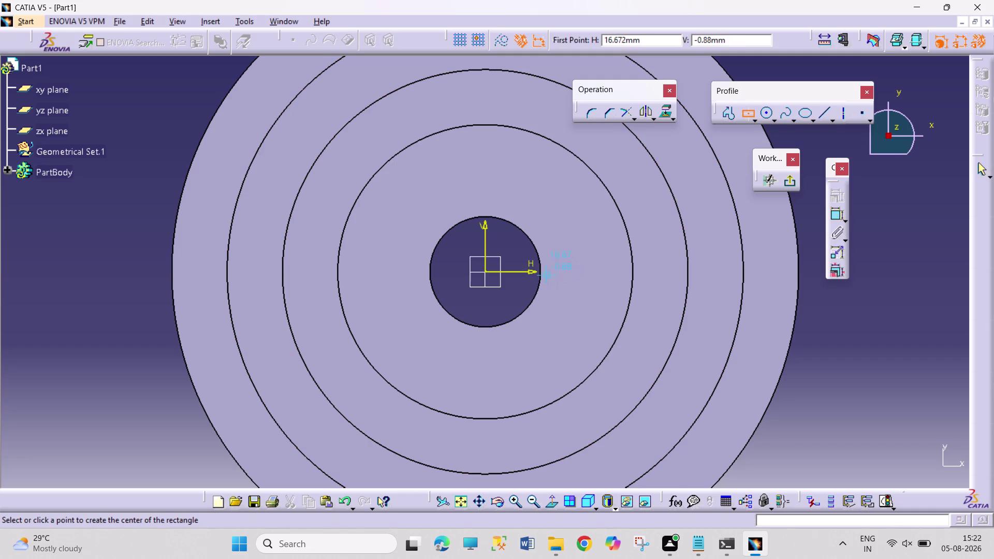
click(540, 273)
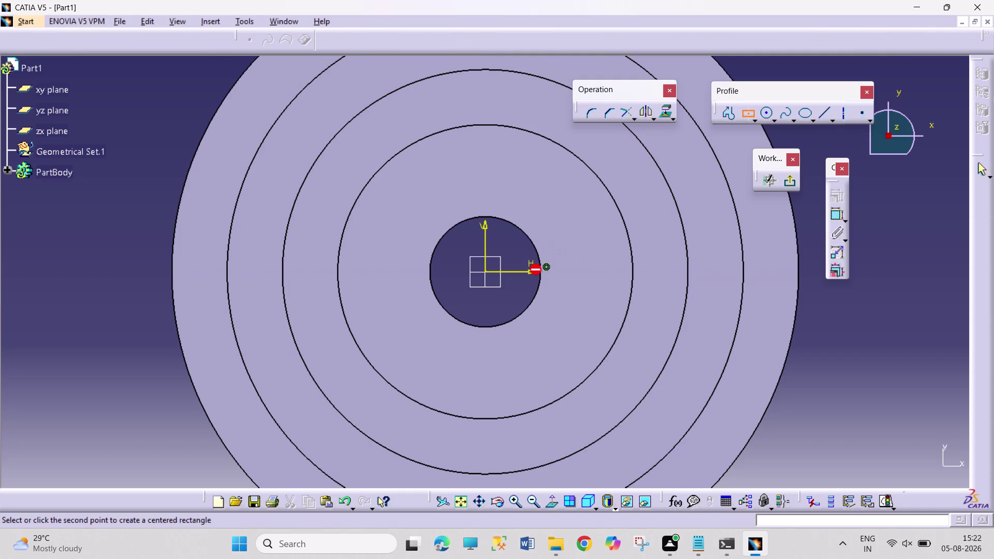
click(563, 297)
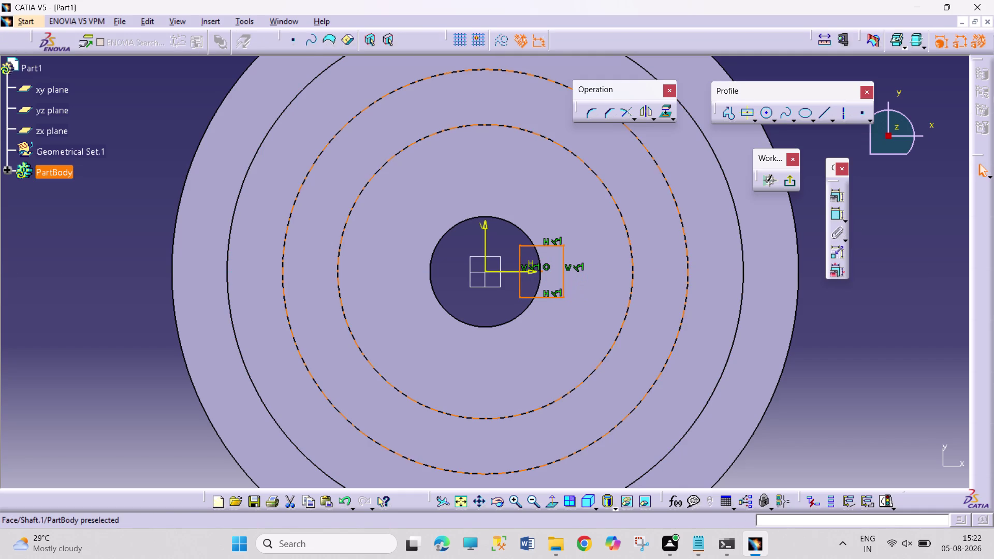
click(832, 216)
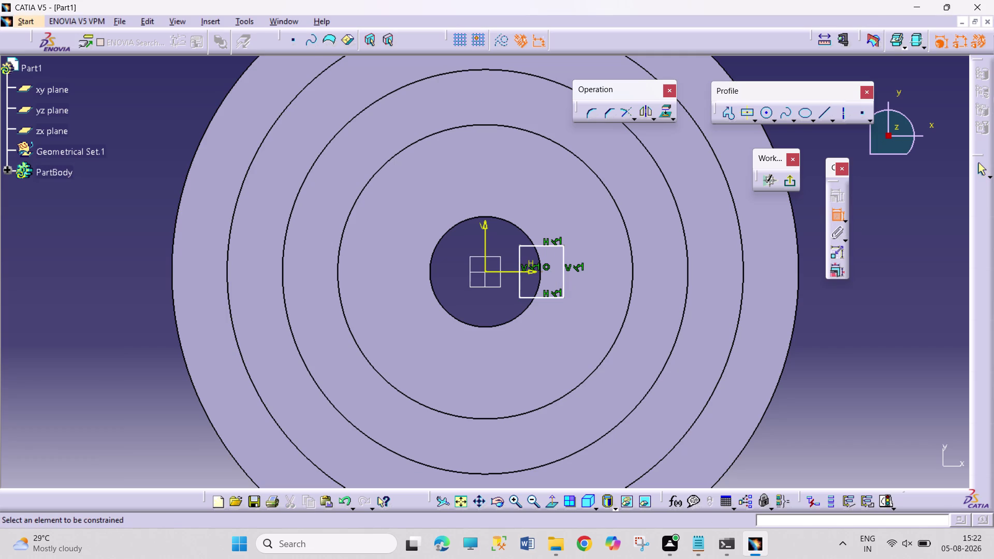
click(545, 245)
click(551, 208)
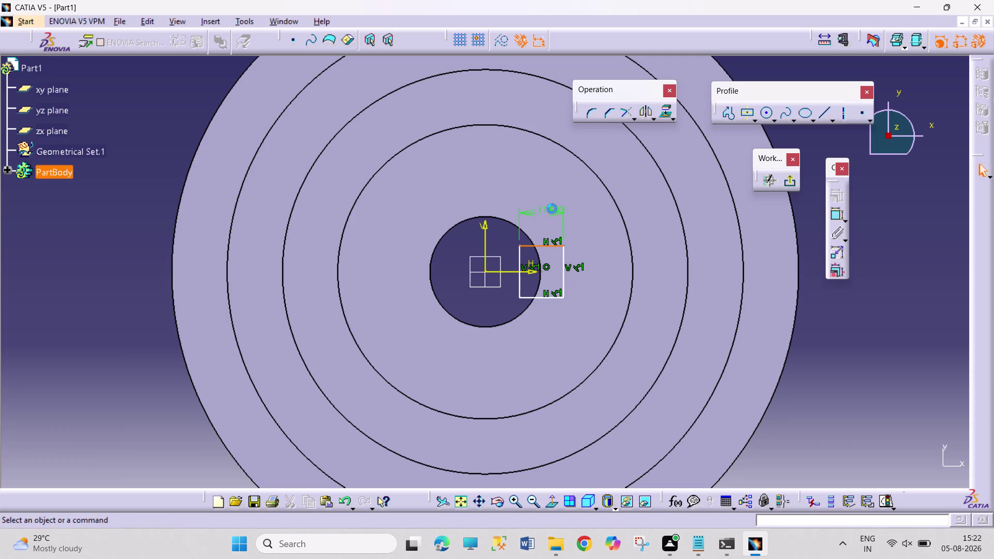
double_click(552, 211)
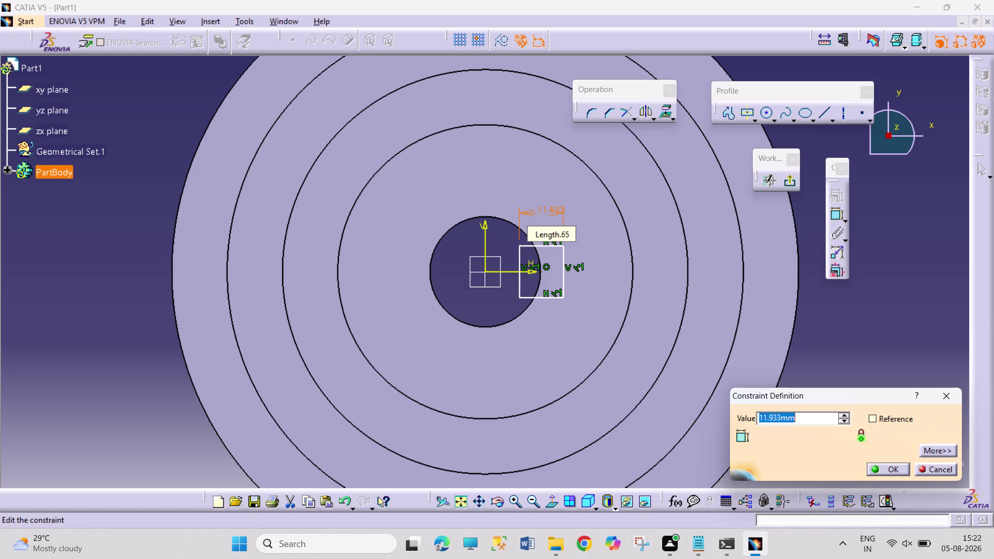
key(6)
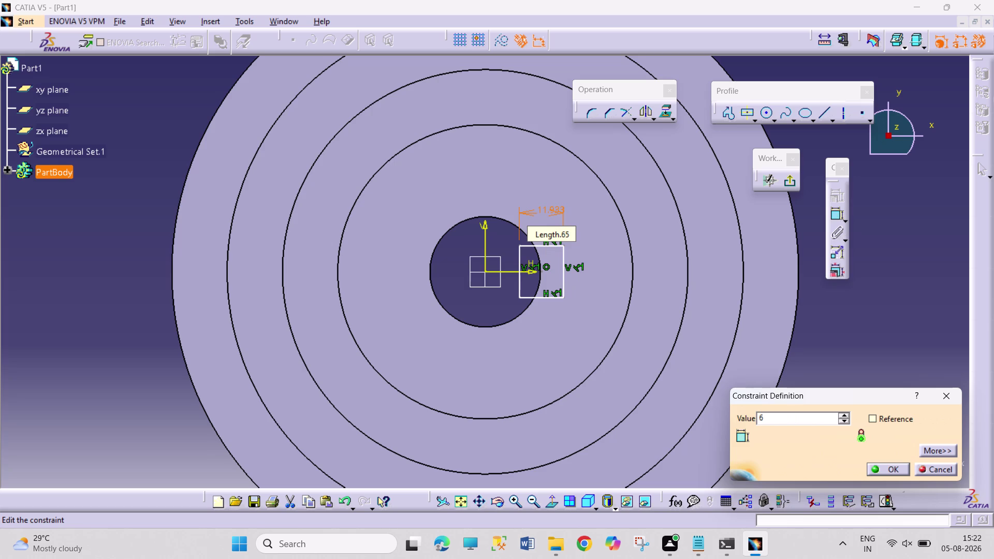
key(BackSpace)
key(3)
key(Return)
click(612, 361)
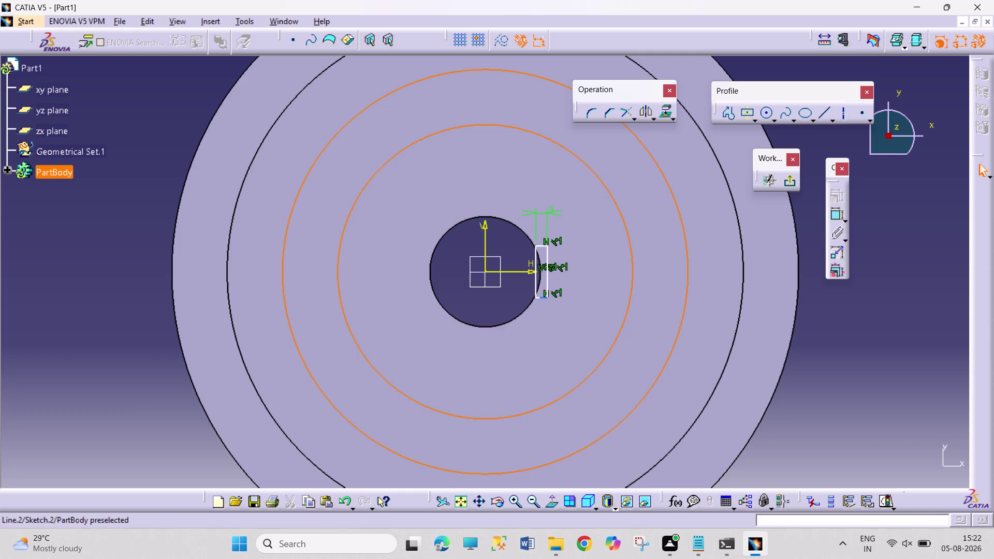
Make the rectangle's inner edge coincident with the bore circle.
click(534, 280)
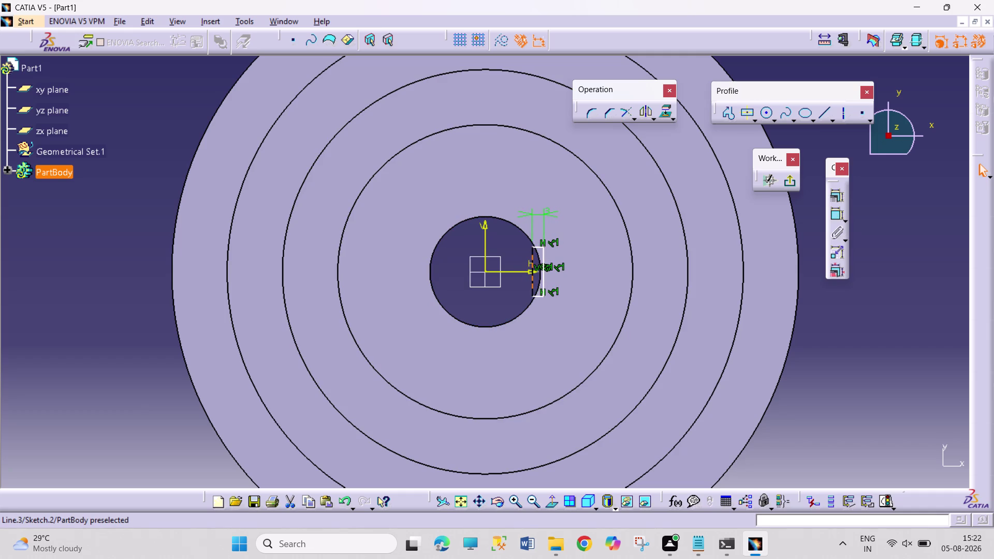
click(538, 282)
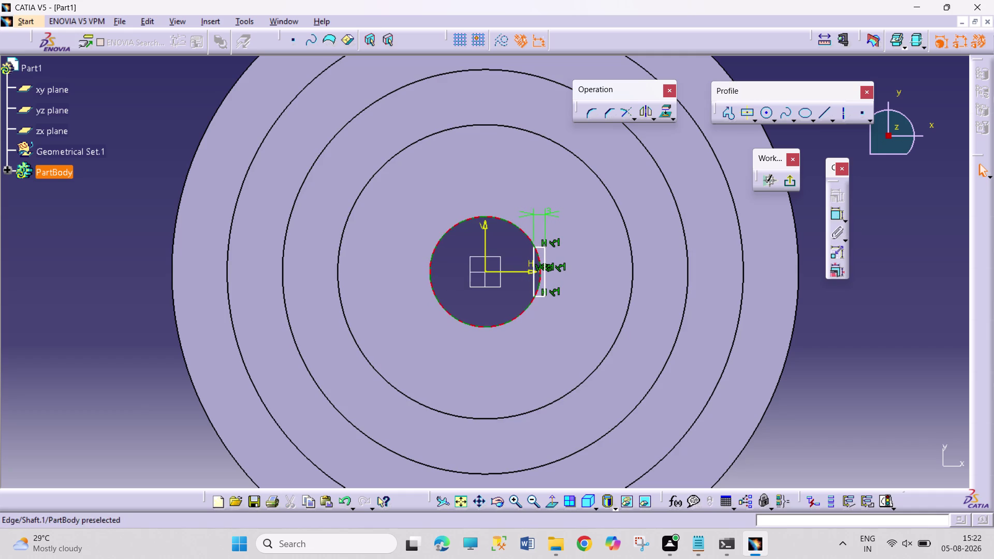
click(539, 272)
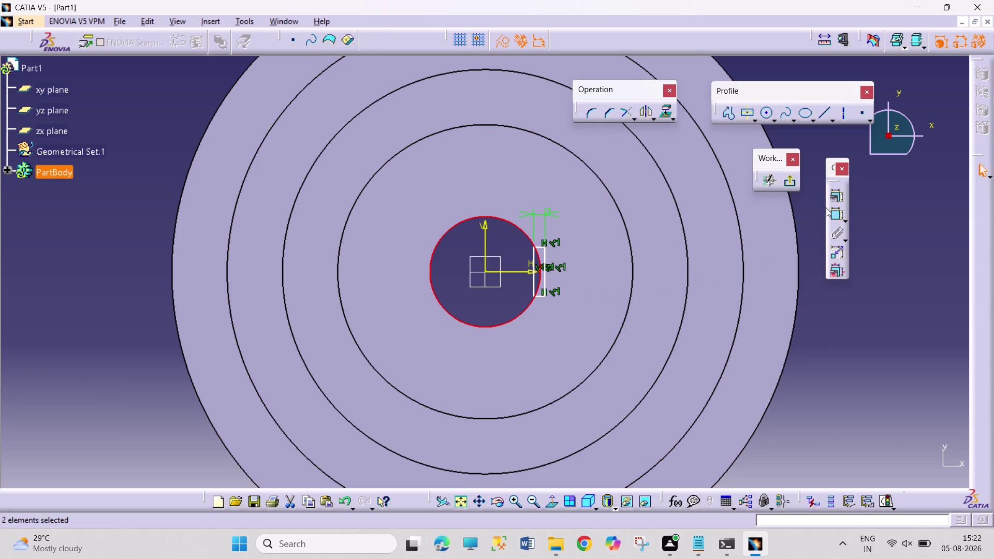
click(839, 201)
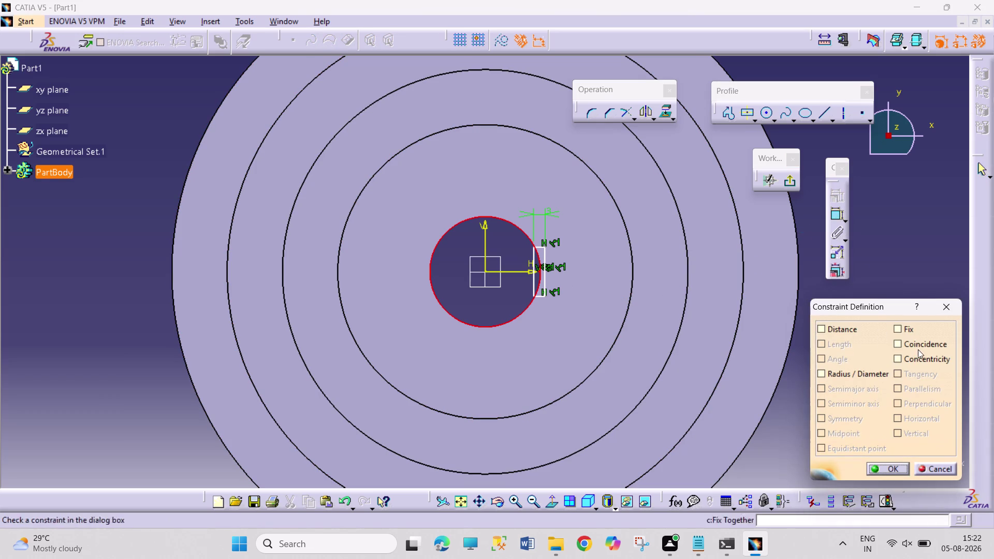
click(916, 347)
click(883, 467)
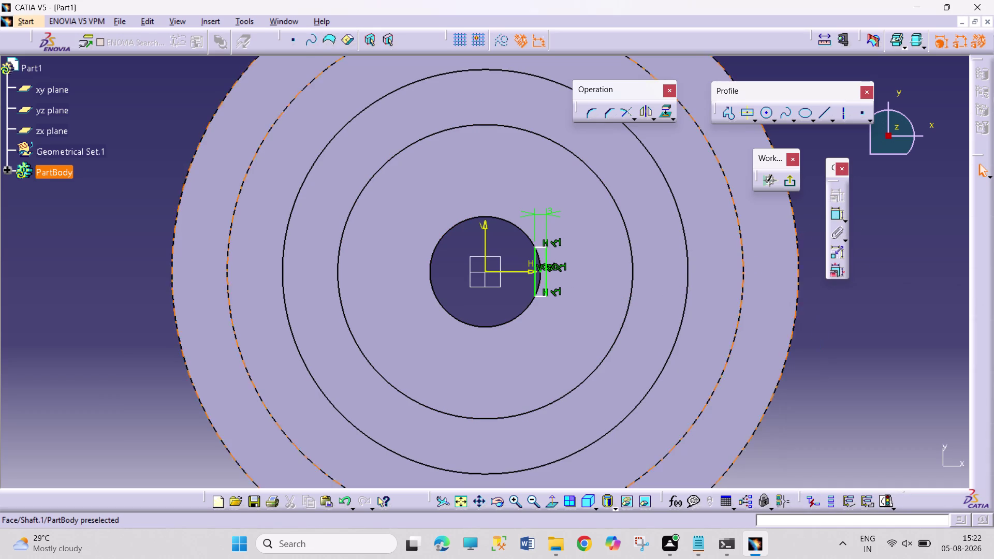
Dimension the rectangle's height to 6 and return to the 3D part.
click(836, 215)
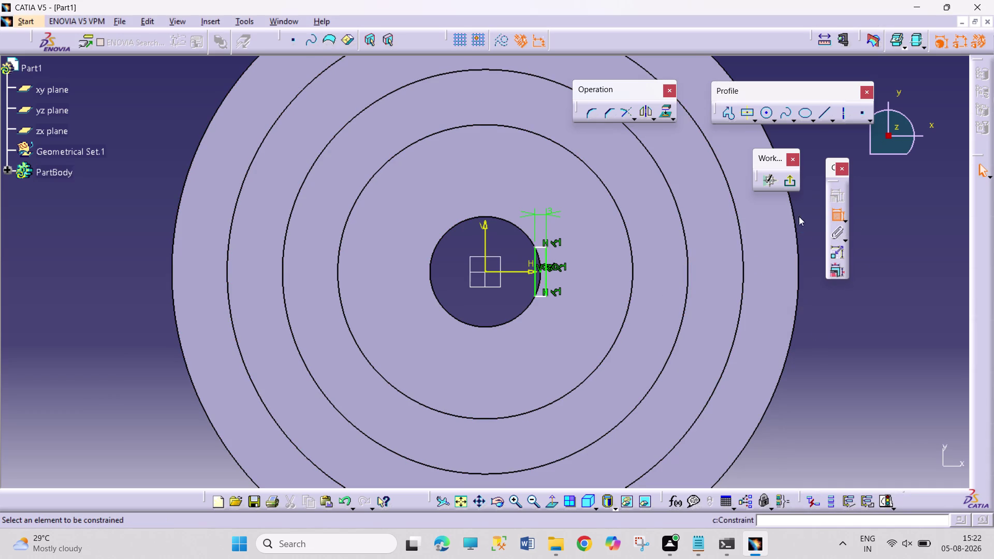
click(548, 279)
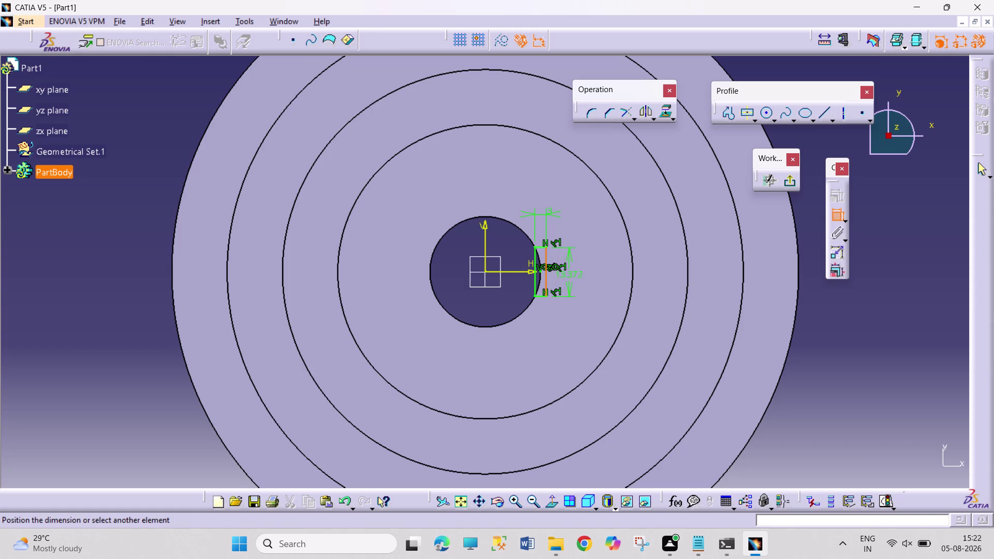
click(580, 277)
double_click(588, 276)
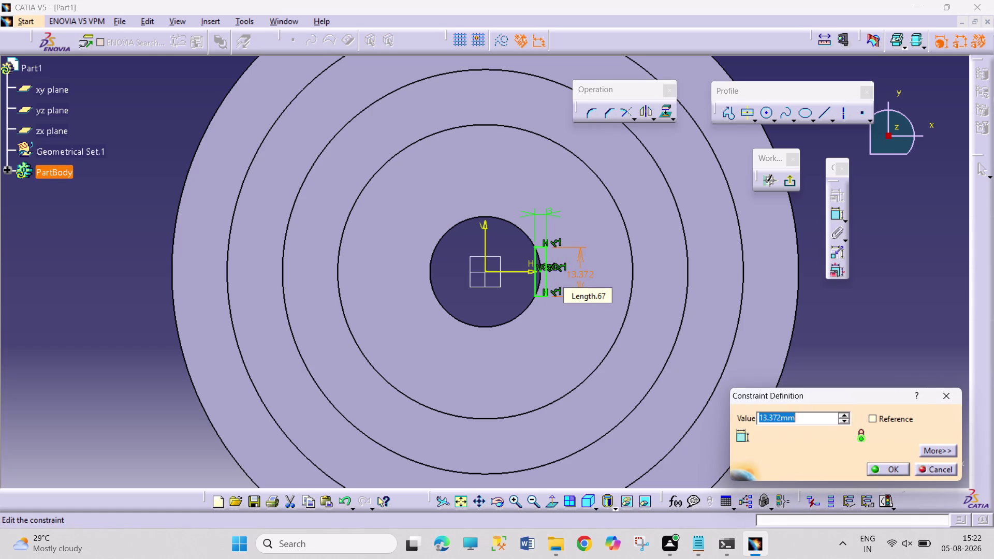
key(6)
key(Return)
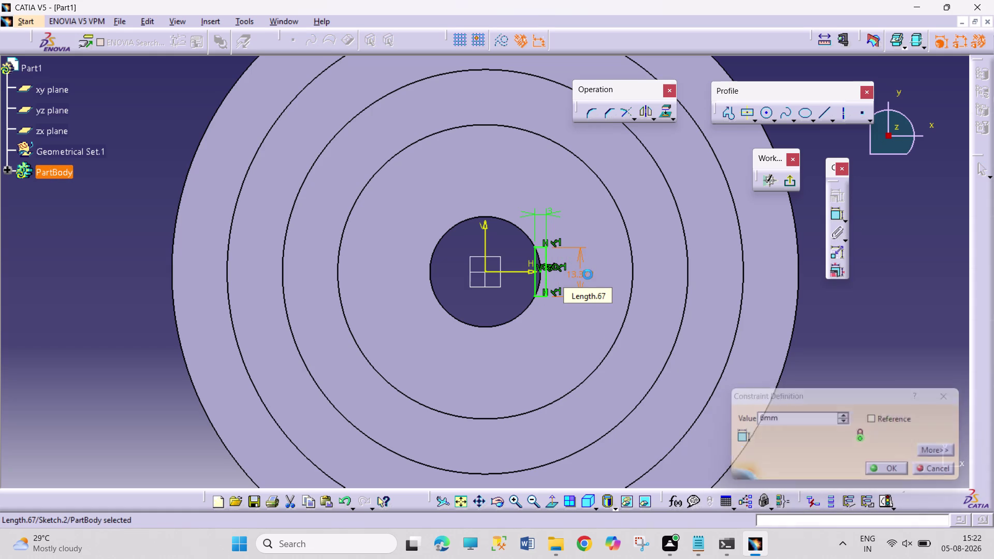
click(579, 324)
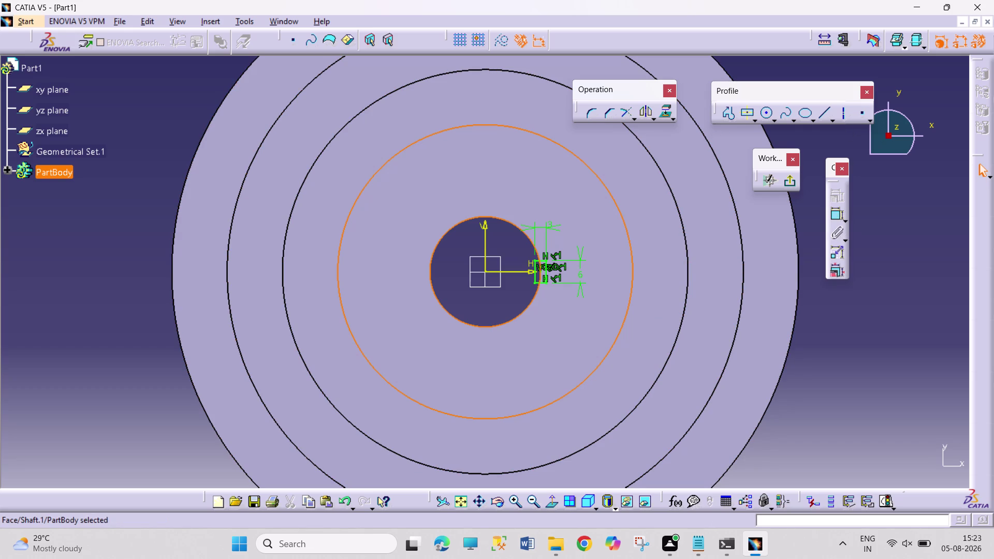
click(787, 182)
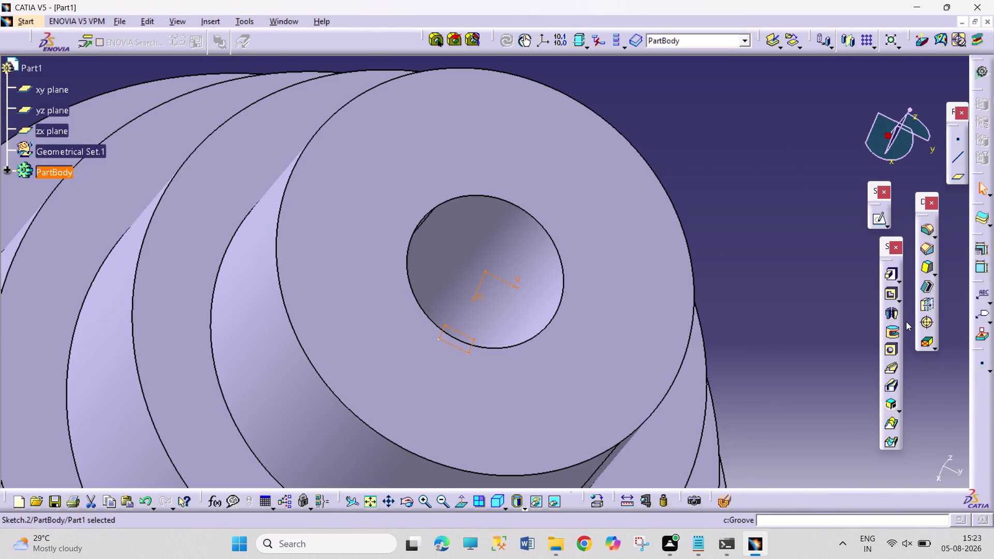
Pocket Sketch.2 up to last, in the reversed direction, to cut the keyway.
click(889, 296)
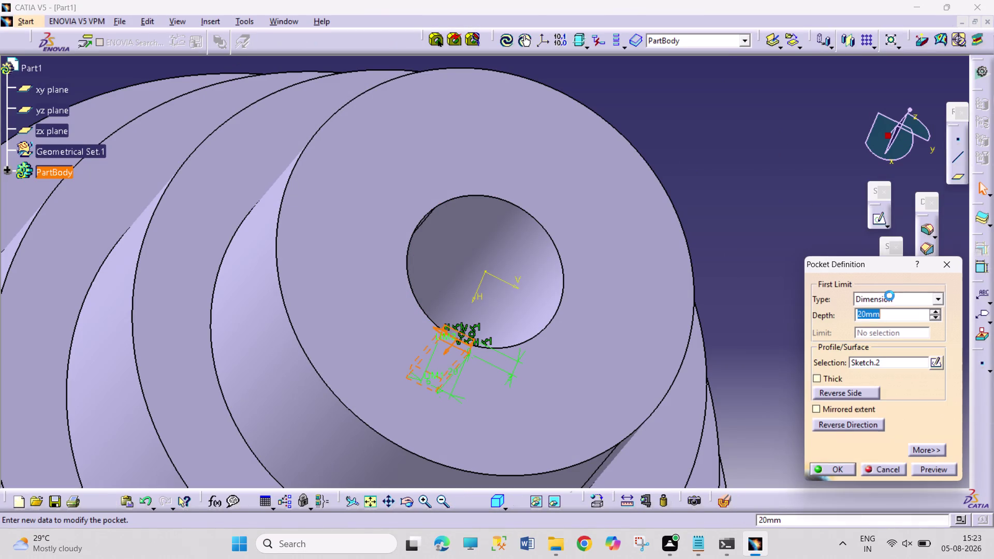
click(937, 300)
click(908, 329)
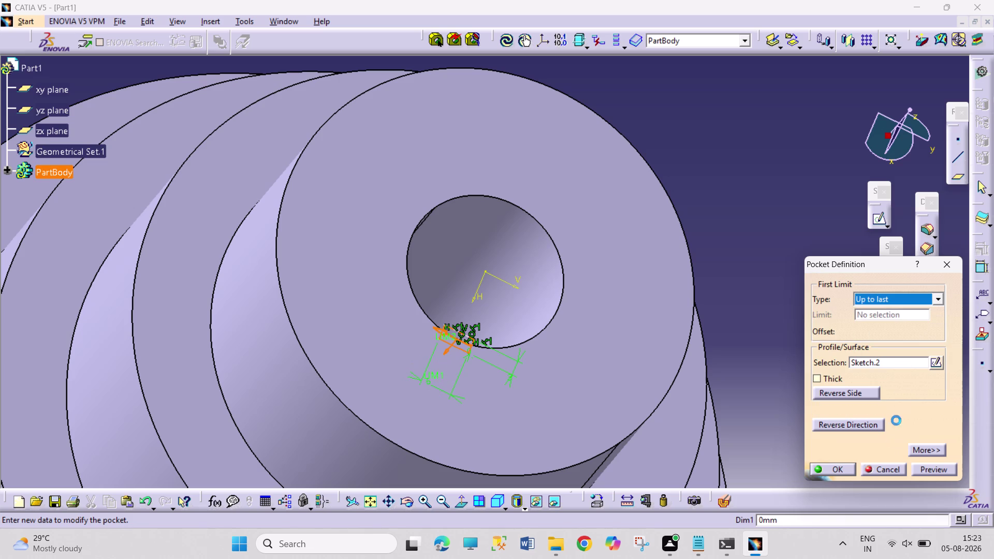
click(843, 469)
click(814, 377)
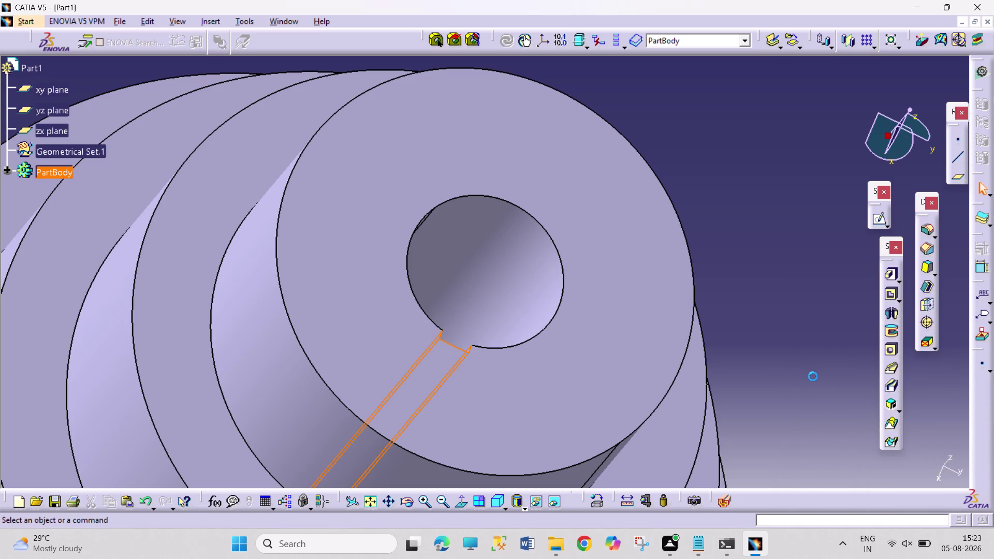
drag(411, 500, 419, 492)
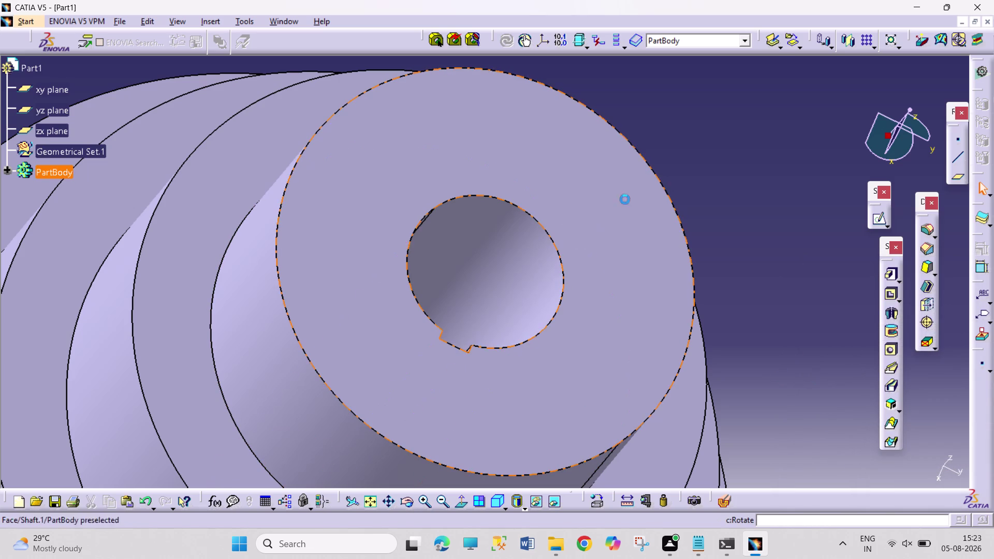
click(410, 508)
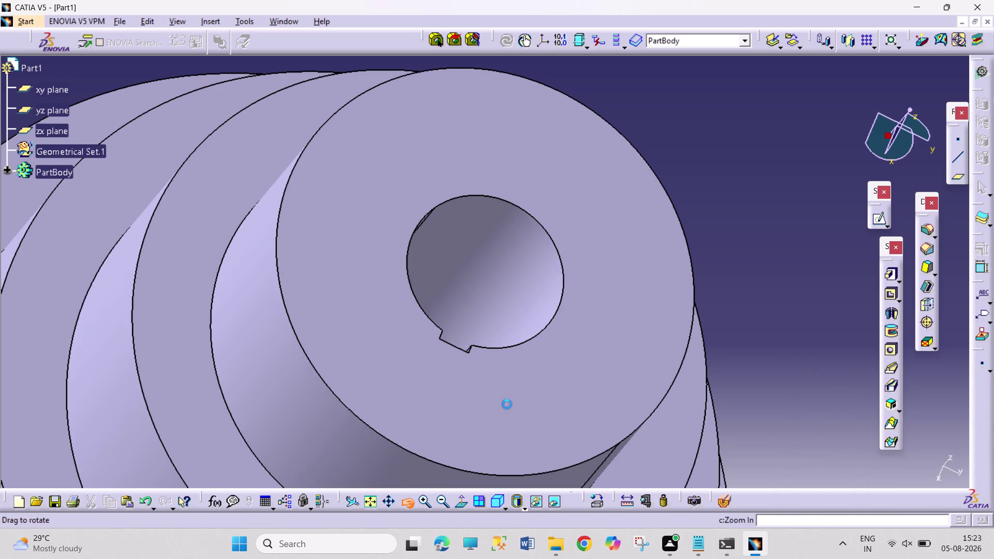
drag(595, 265, 517, 357)
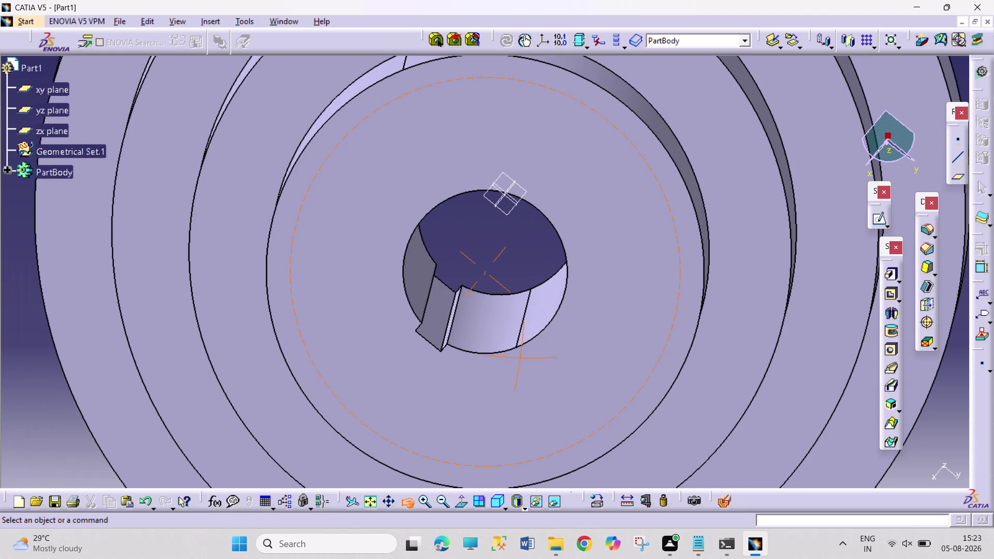
drag(517, 358, 538, 288)
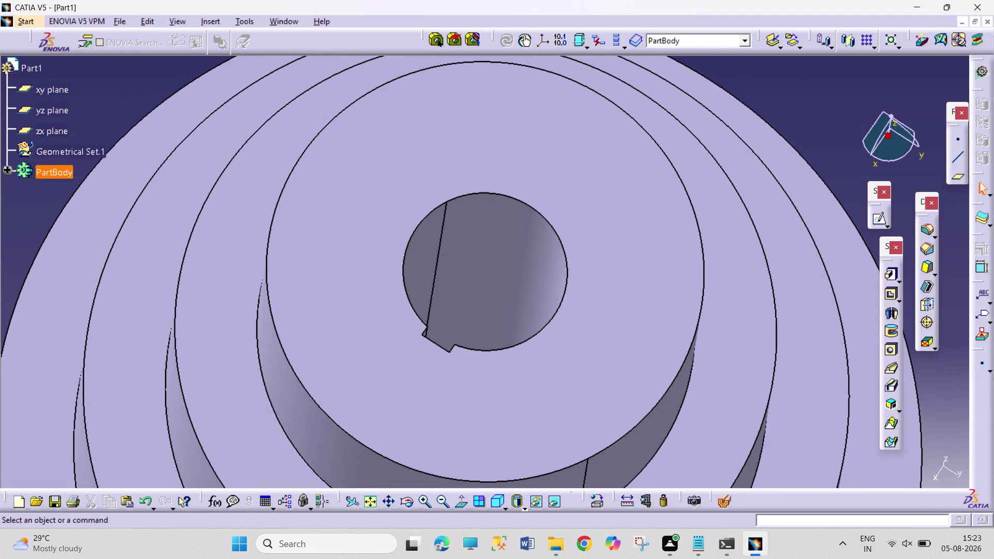
middle_drag(593, 240, 591, 242)
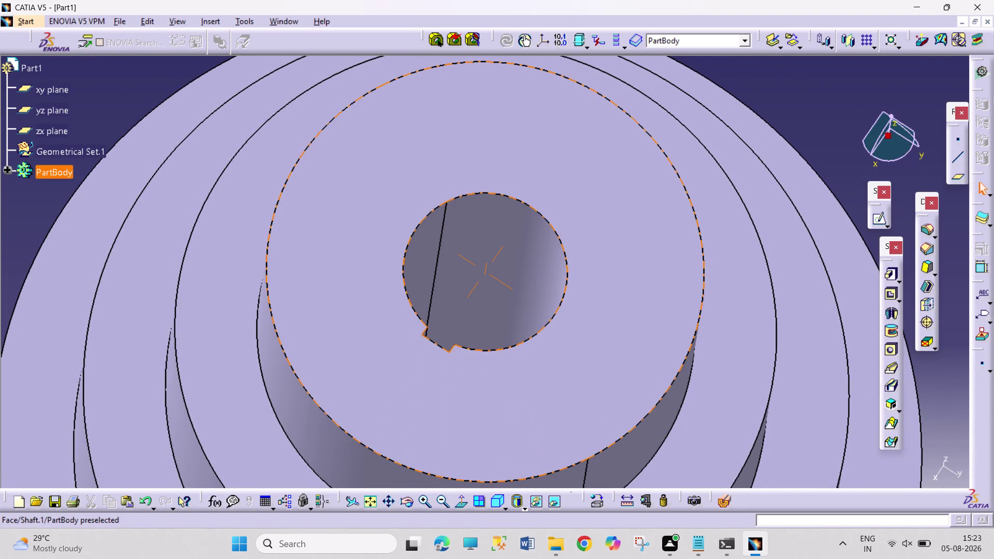
middle_drag(591, 241, 524, 355)
middle_drag(647, 373, 603, 286)
right_drag(635, 369, 608, 286)
middle_drag(649, 356, 620, 230)
middle_drag(692, 279, 633, 313)
right_drag(691, 278, 633, 313)
middle_drag(383, 196, 424, 176)
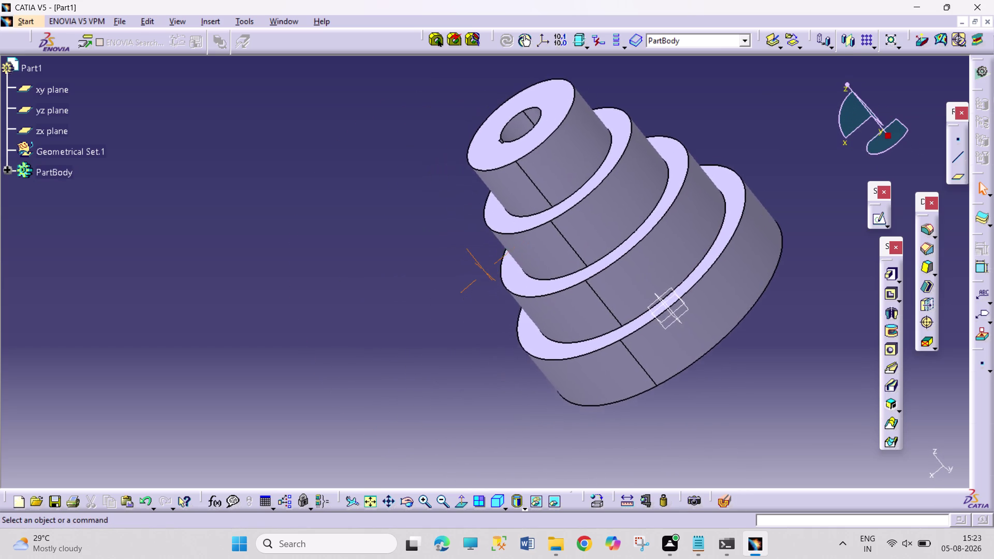
middle_drag(424, 176, 436, 169)
middle_drag(390, 200, 510, 142)
right_drag(393, 200, 515, 143)
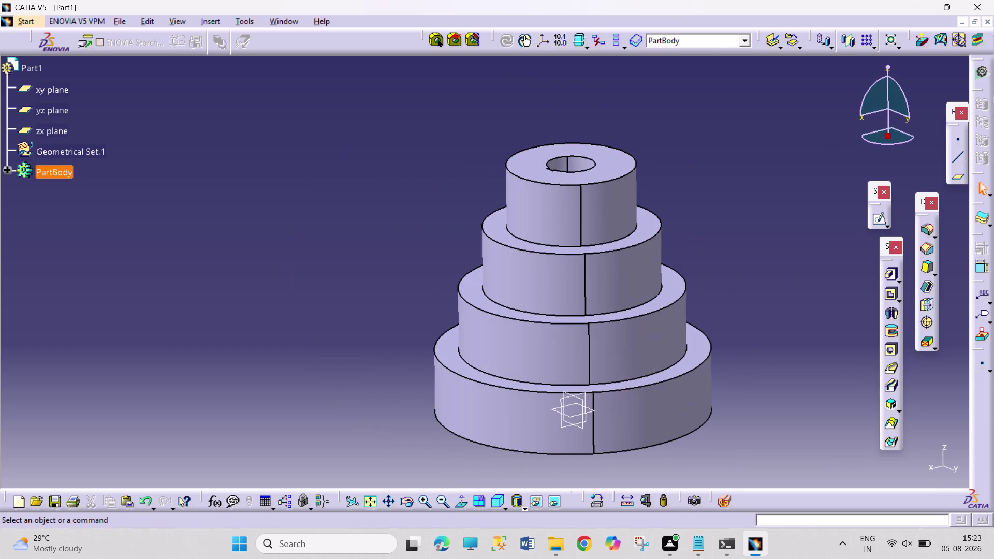
middle_drag(733, 260, 661, 210)
click(715, 350)
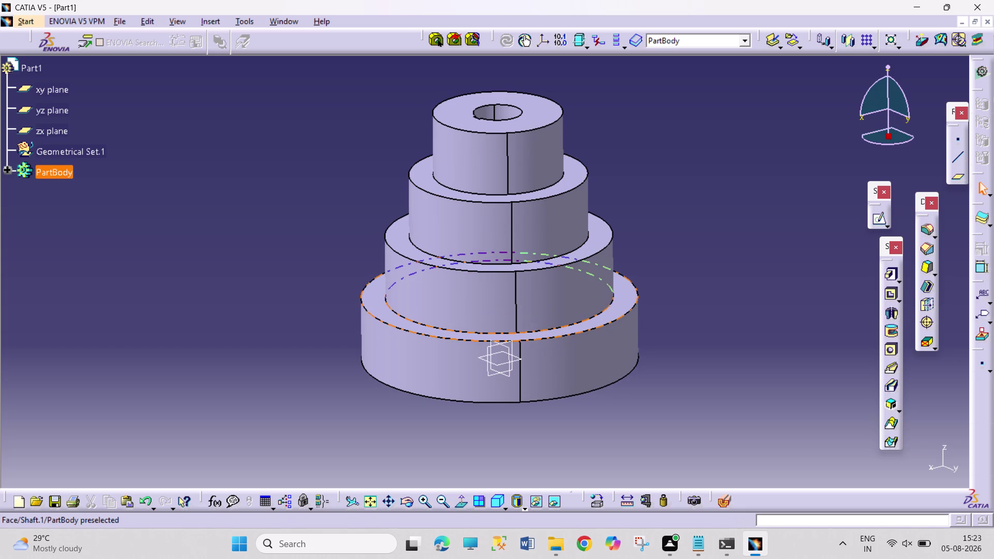
key(ctrl+s)
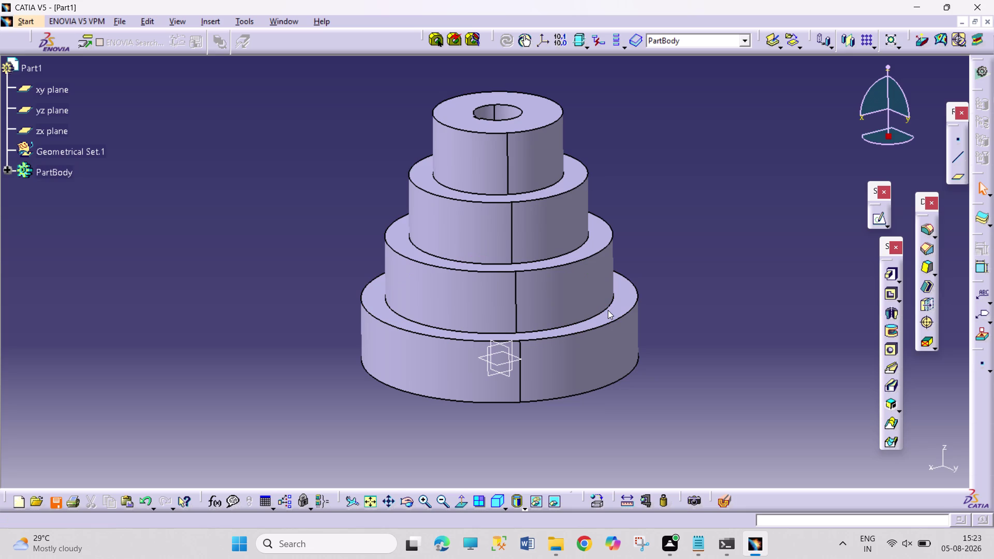
click(608, 310)
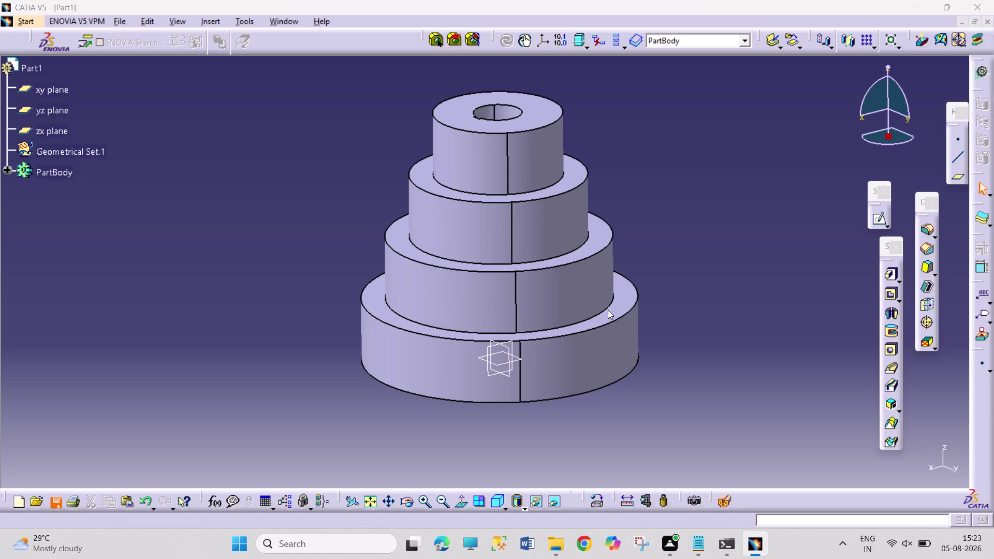
Save the part under the file name STEEPED PULLEY.
text(st)
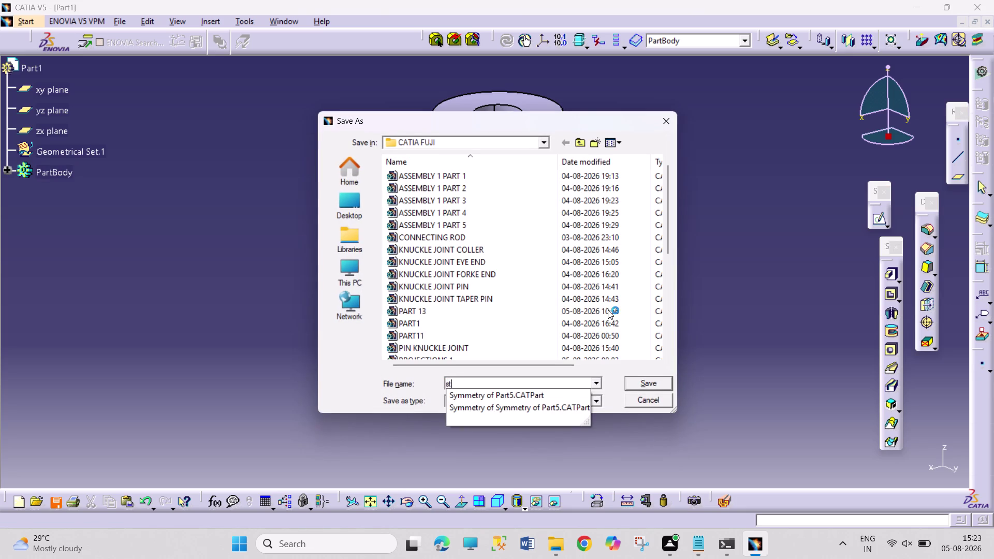
text(e)
key(BackSpace)
key(BackSpace)
key(BackSpace)
key(BackSpace)
text(TEEPED)
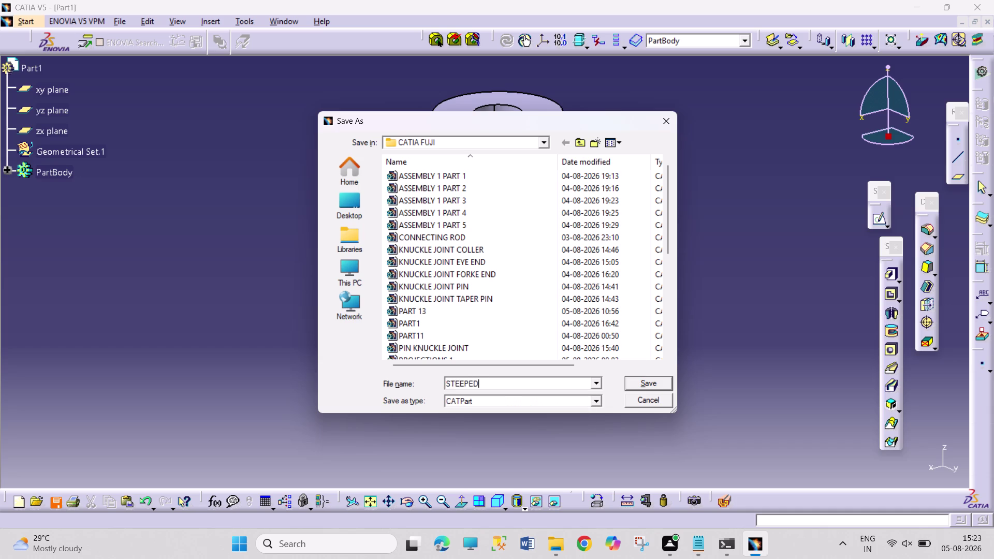
key(space)
text(PU;L)
key(BackSpace)
key(BackSpace)
text(LL)
text(EY)
click(663, 379)
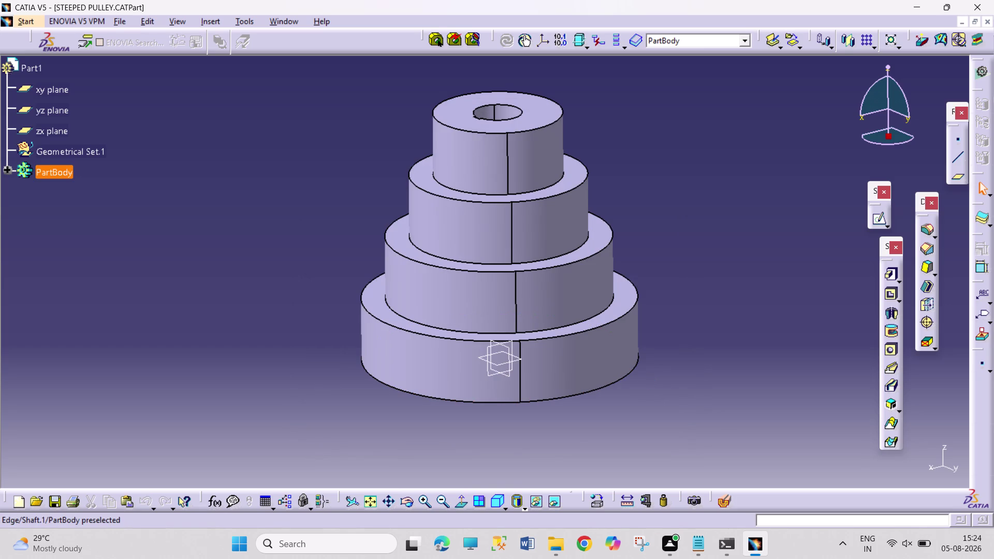
Switch to the Drafting workbench from Start > Mechanical Design.
click(33, 18)
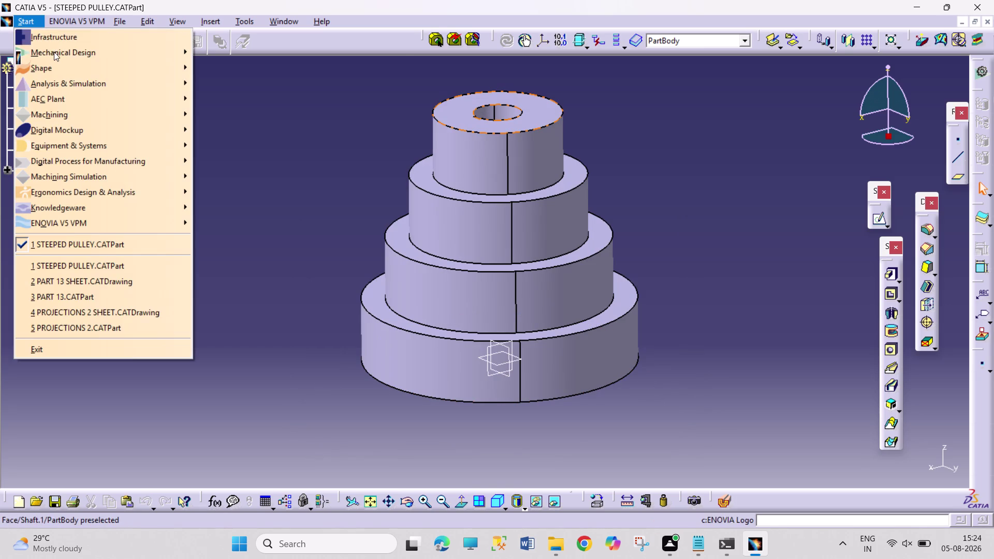
click(55, 55)
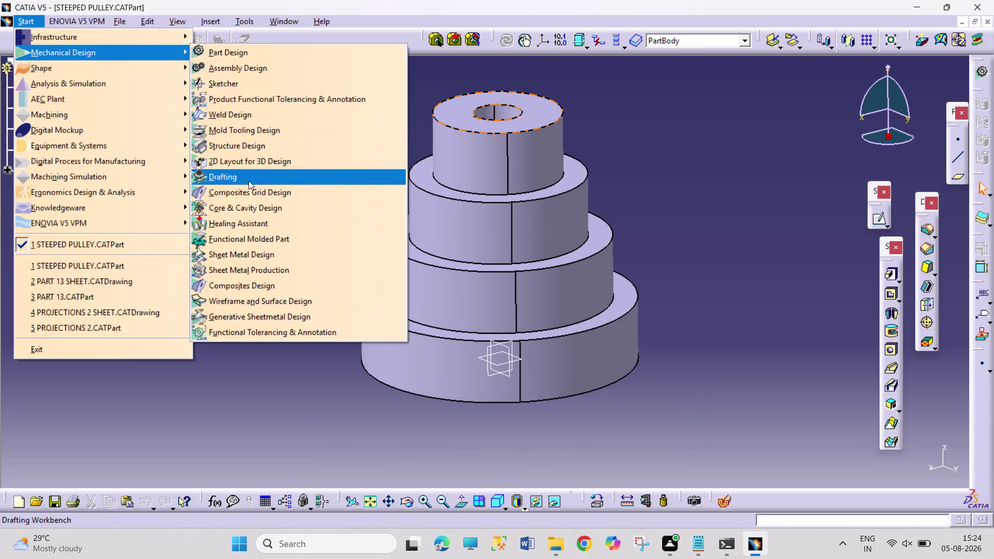
click(248, 180)
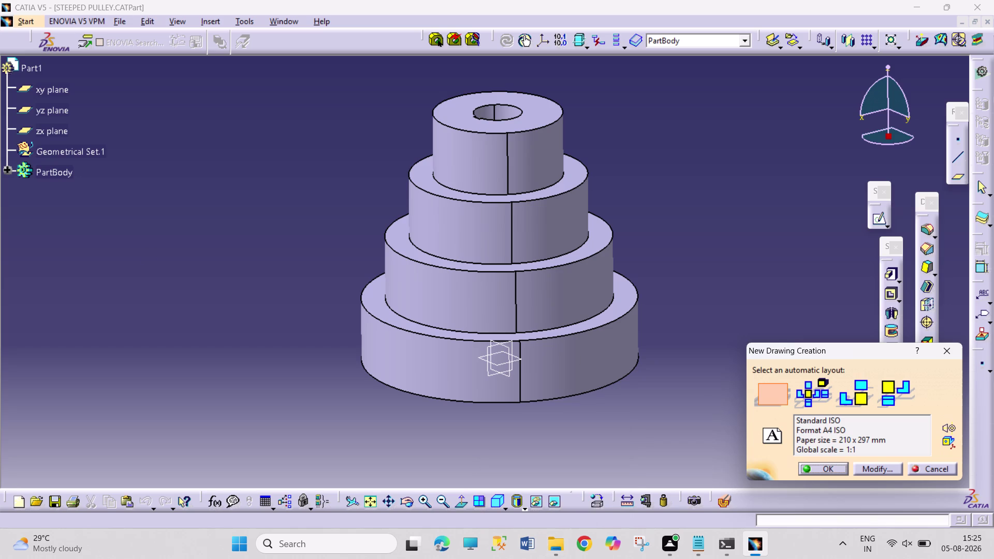
Choose A2 ISO landscape as the sheet format and create the empty drawing.
click(872, 471)
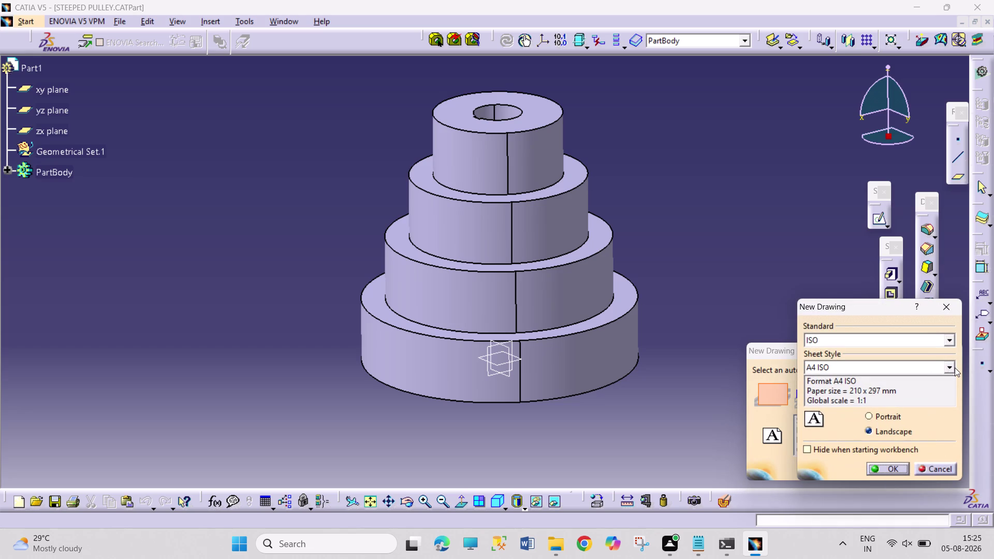
click(955, 367)
click(864, 406)
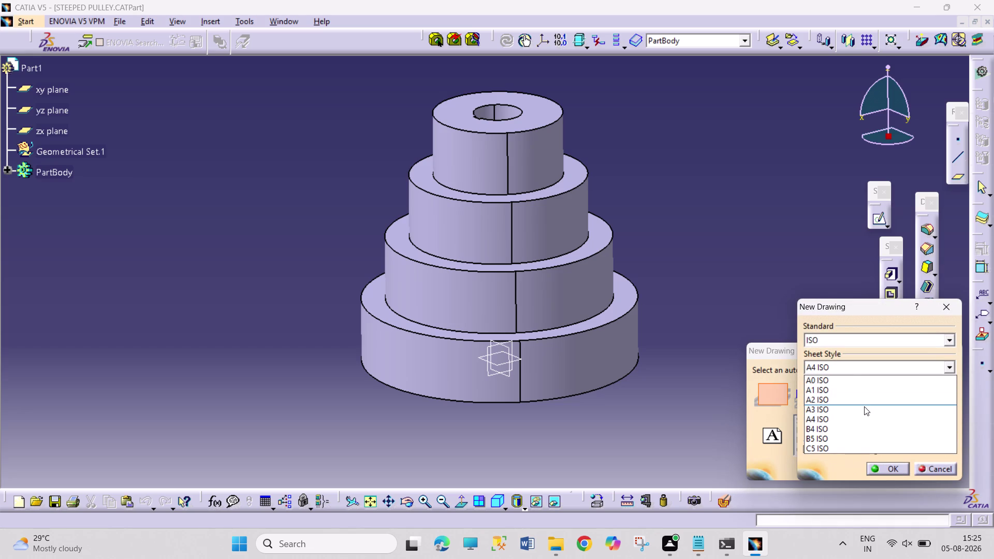
click(949, 366)
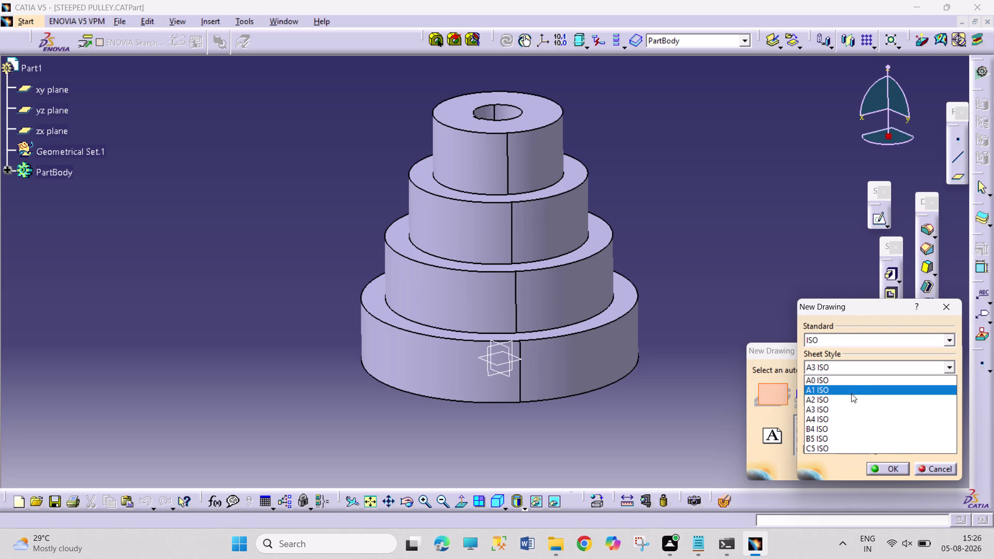
click(849, 397)
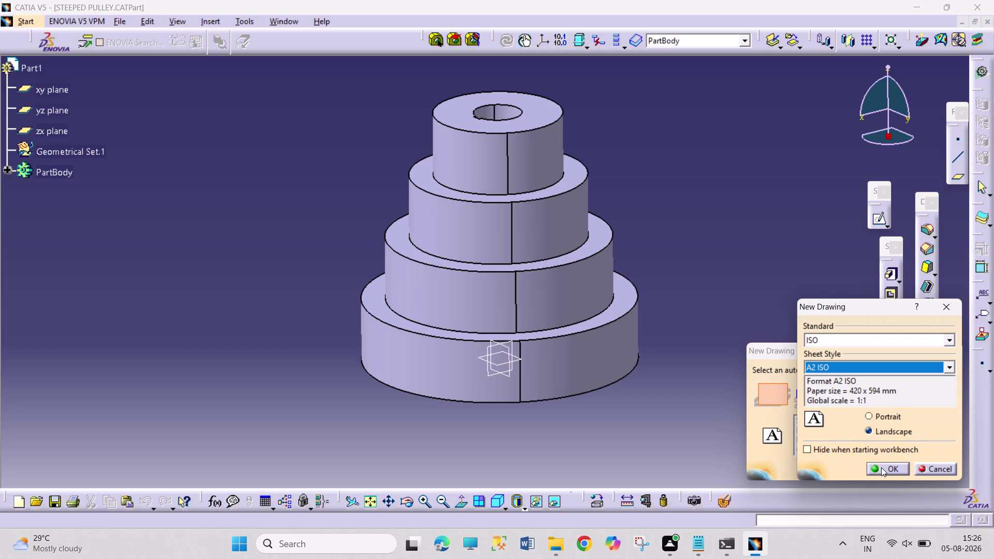
click(881, 467)
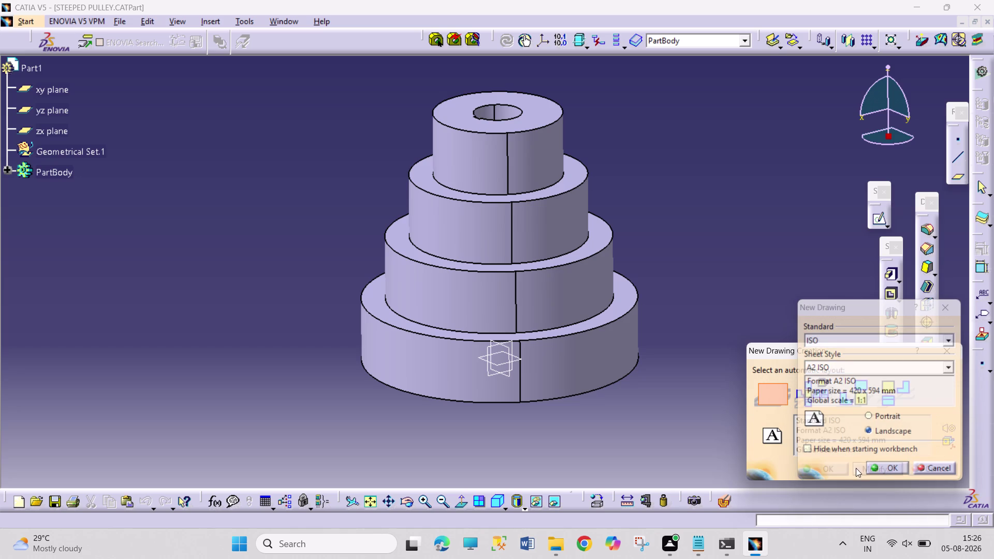
click(833, 469)
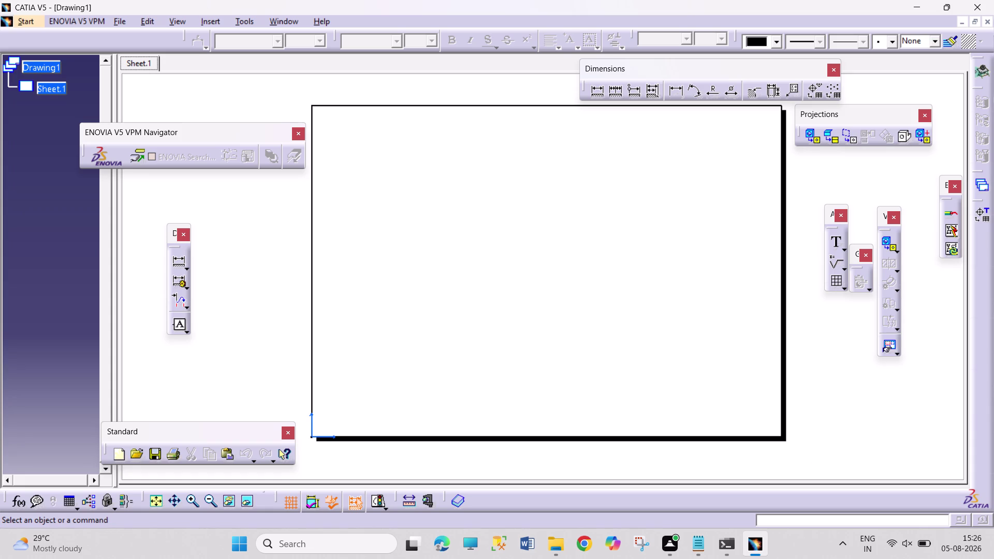
click(147, 20)
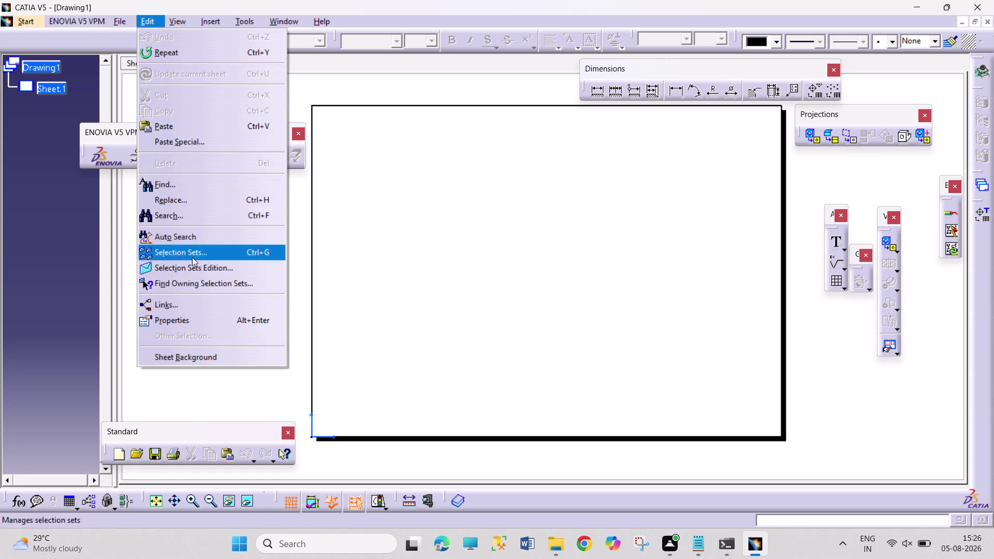
Switch to the sheet background and review the frame and title block actions.
click(202, 350)
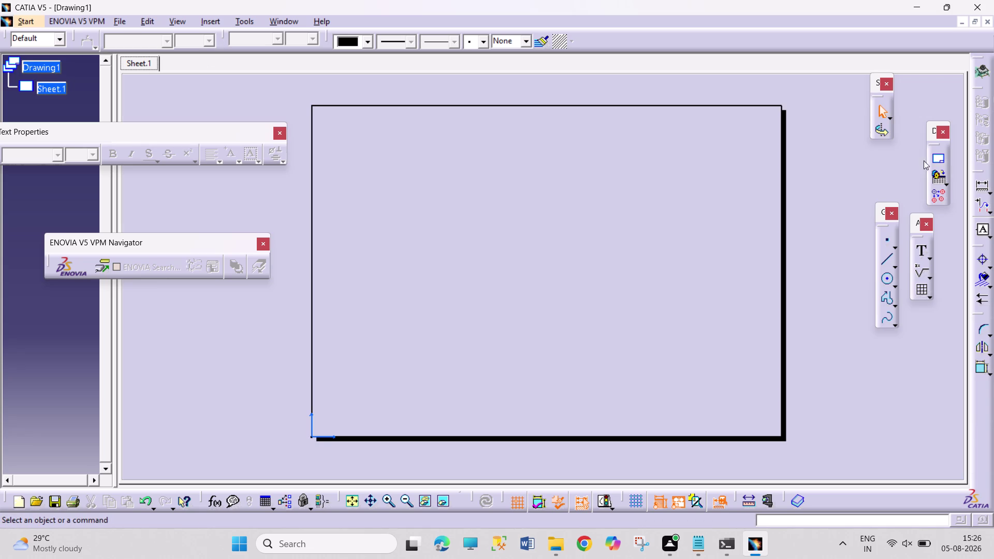
click(936, 157)
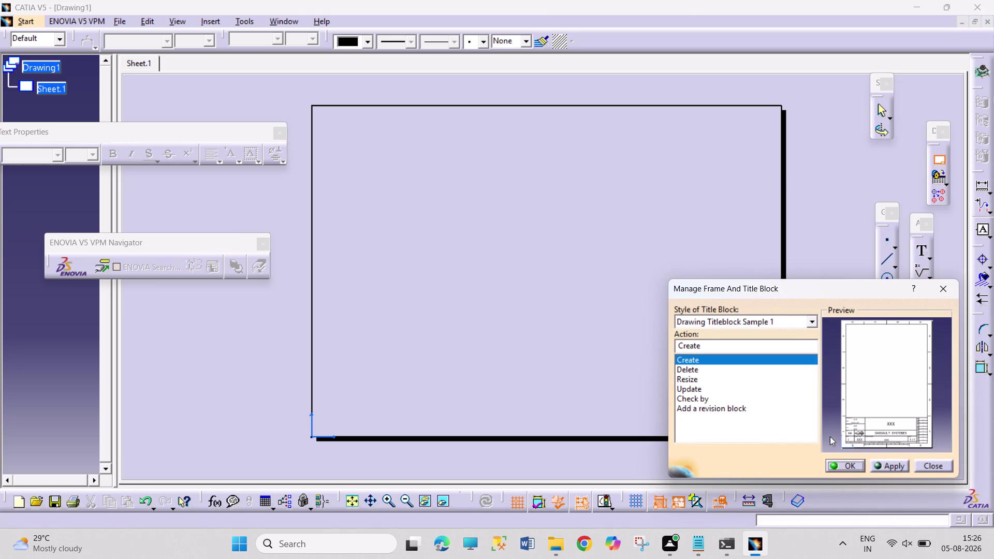
click(739, 382)
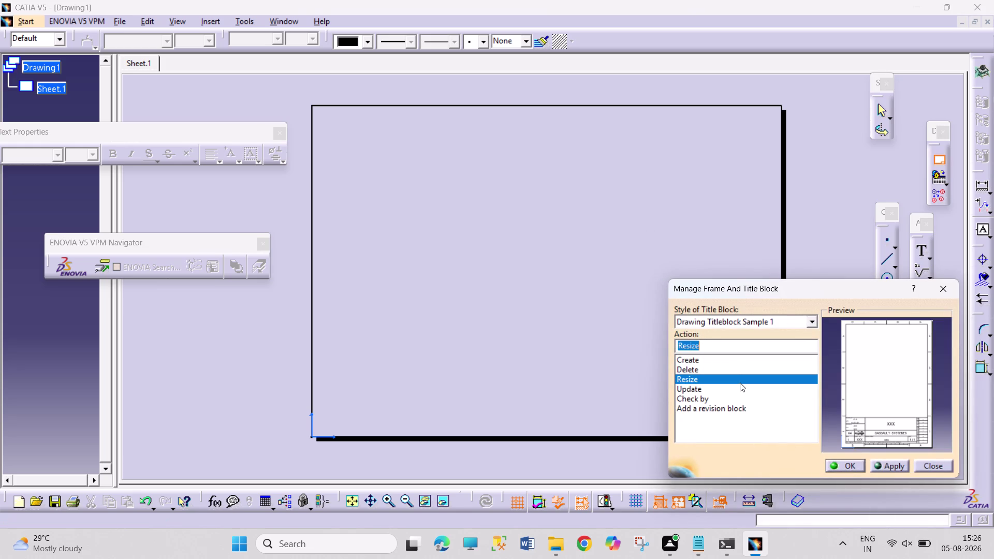
click(739, 393)
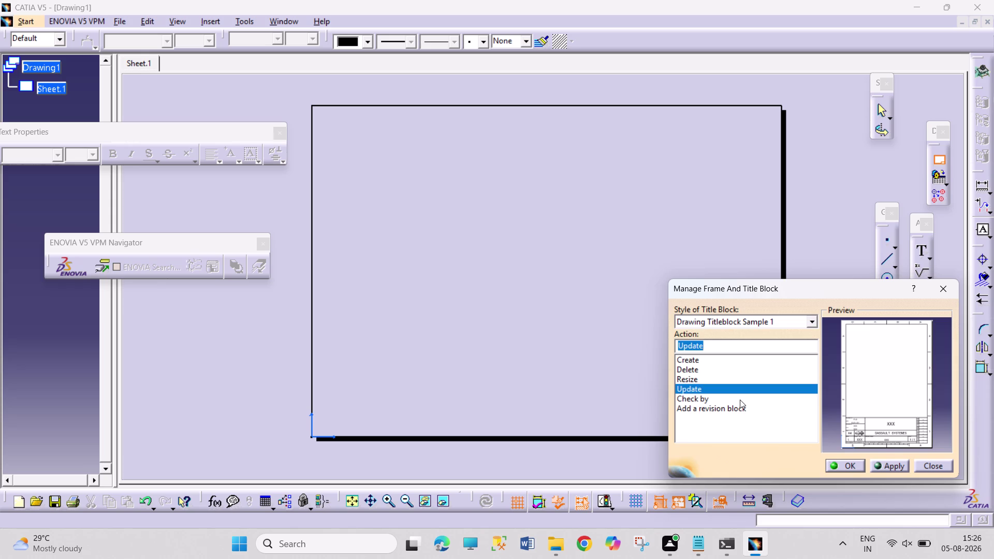
click(739, 399)
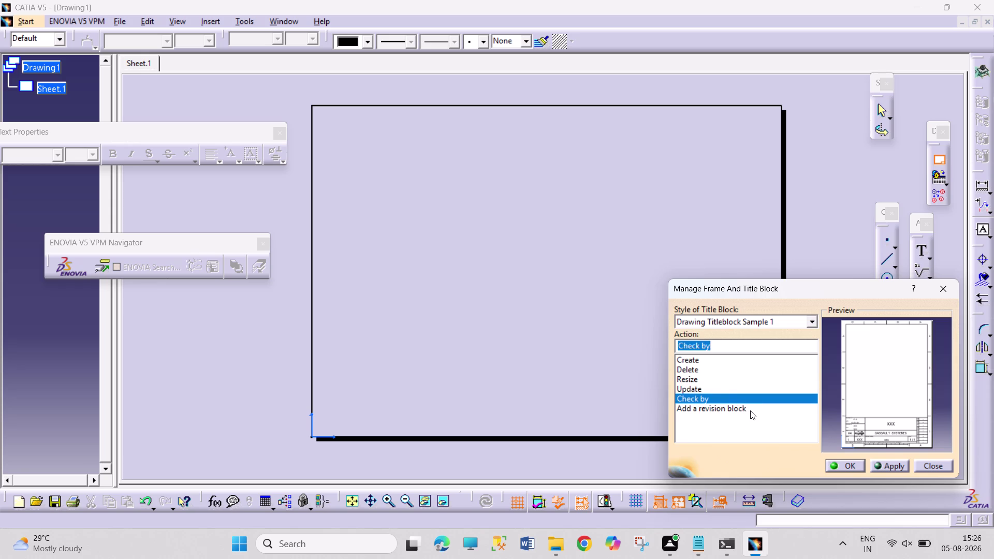
click(751, 409)
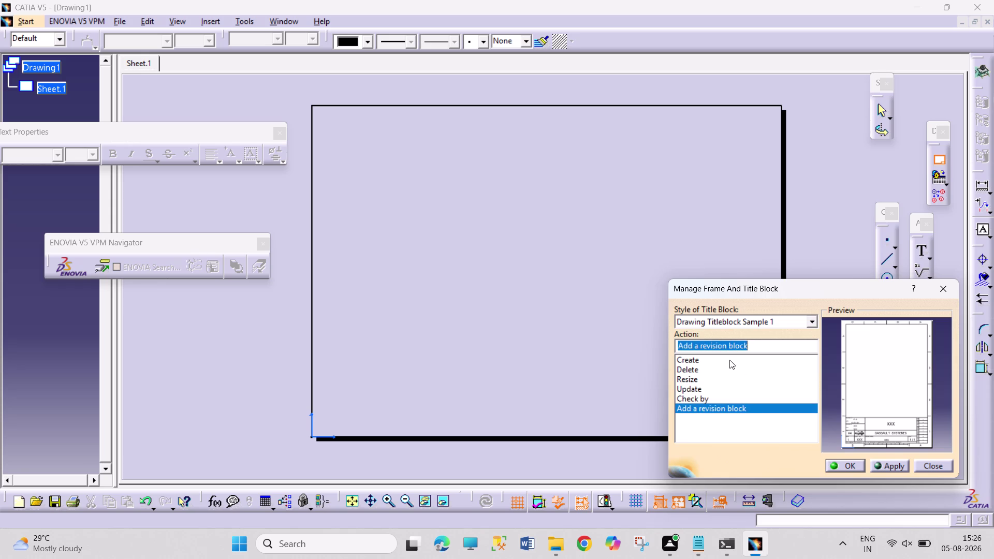
Choose the Drawing Titleblock Sample 1 style and apply it to Sheet.1.
click(729, 359)
click(812, 319)
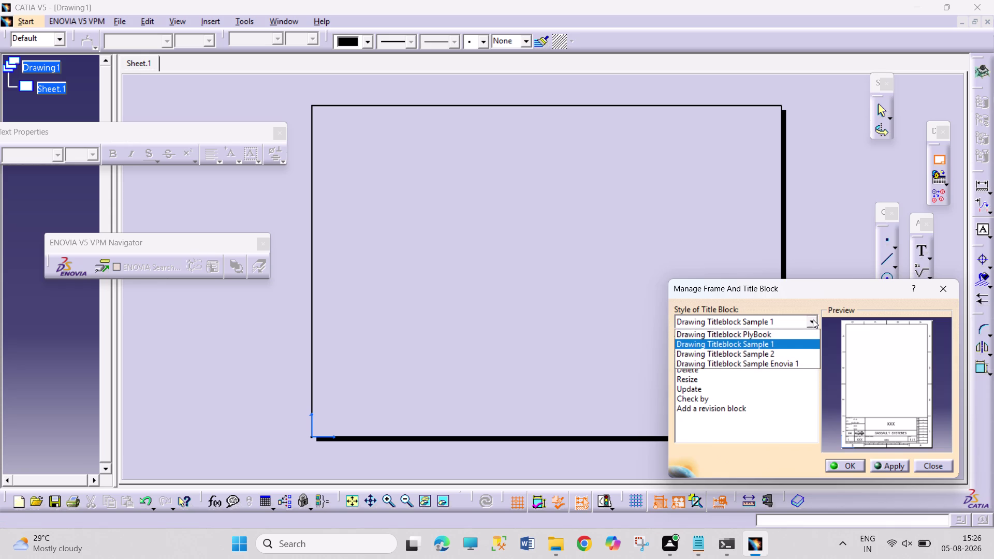
click(790, 387)
click(849, 465)
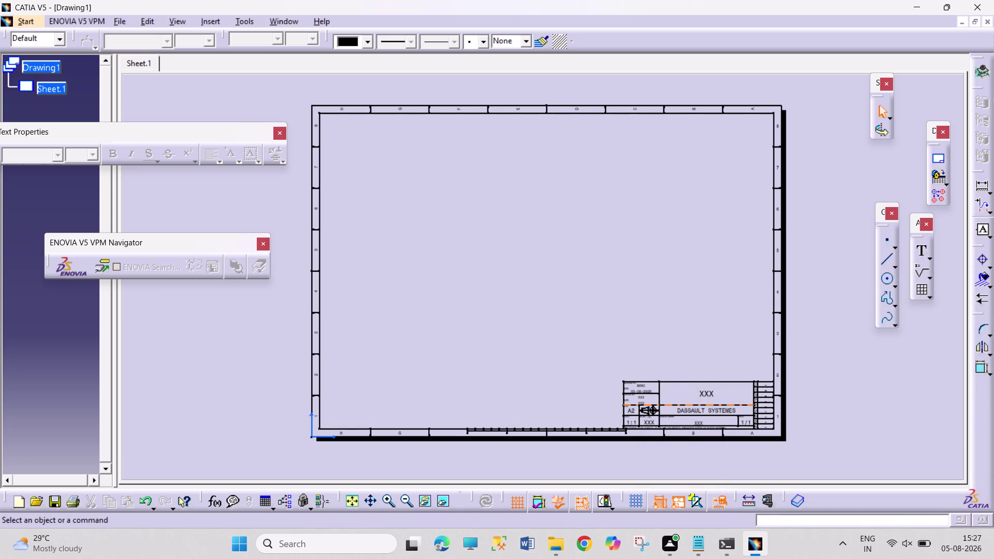
Zoom in on the title block and open the MANI designer text for editing.
middle_drag(676, 443, 741, 314)
middle_drag(758, 361, 598, 199)
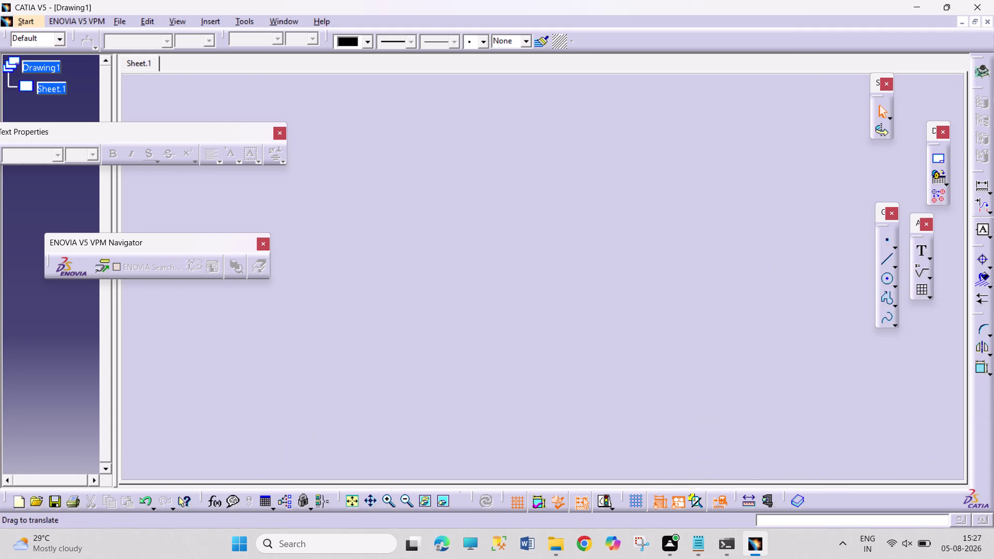
middle_drag(598, 199, 590, 185)
middle_drag(728, 364, 611, 220)
middle_drag(701, 367, 613, 231)
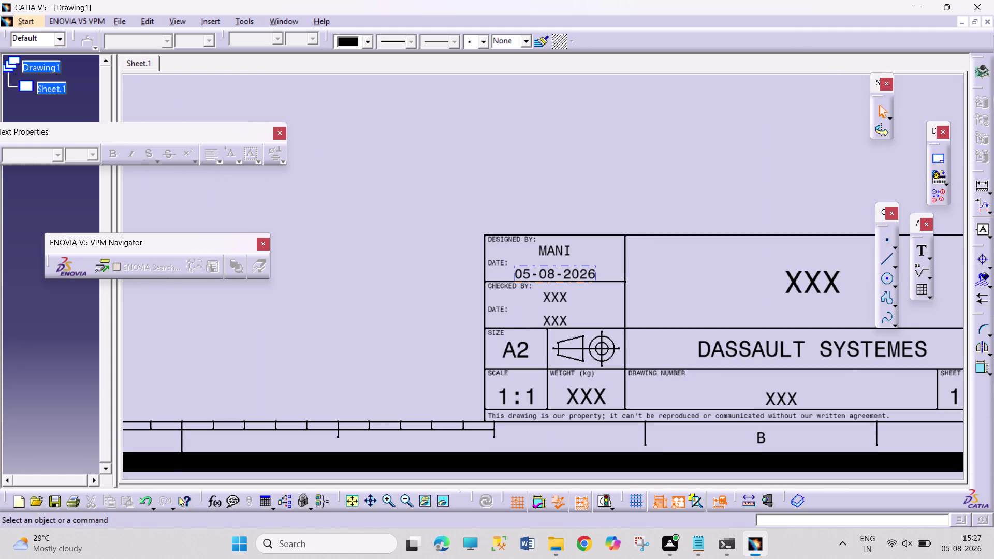
double_click(561, 254)
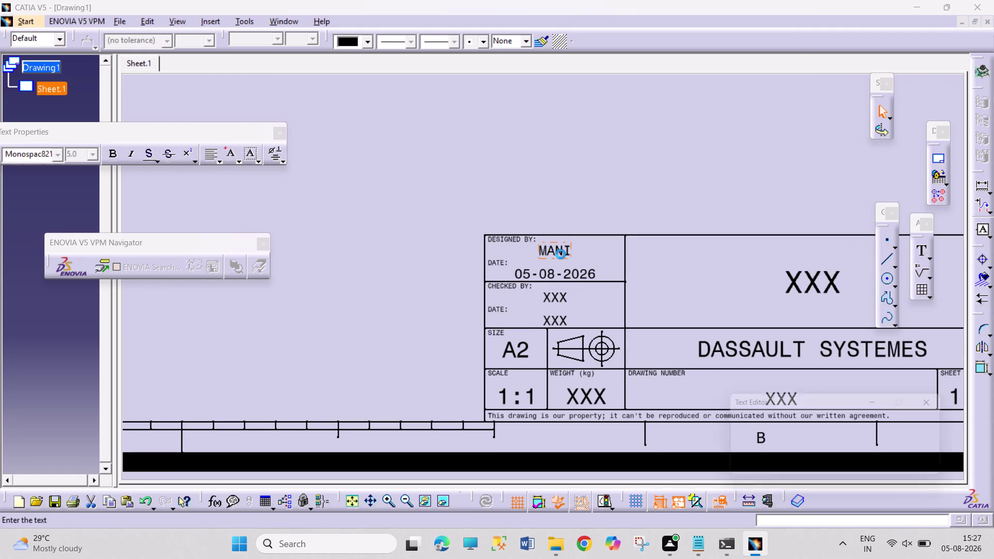
Enter PRAVEEN KUMAR as the designer name, then start editing the XXX title.
key(p)
text(RA)
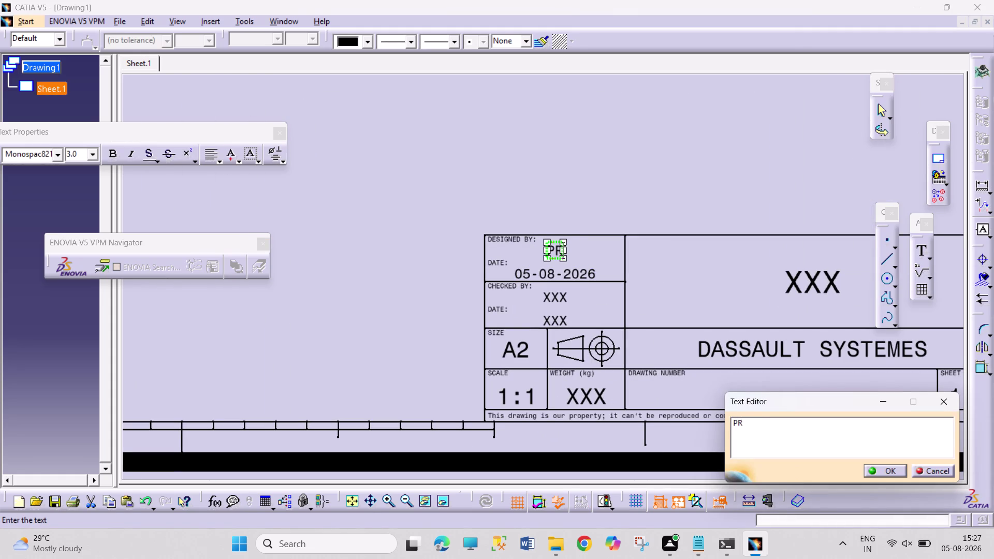
text(VEE)
text(N)
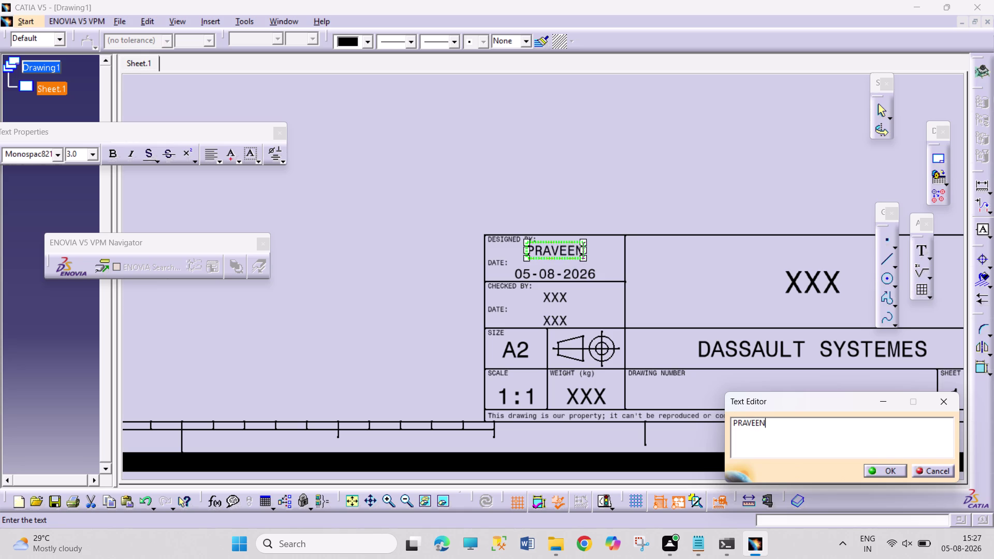
key(space)
text(KUMAR)
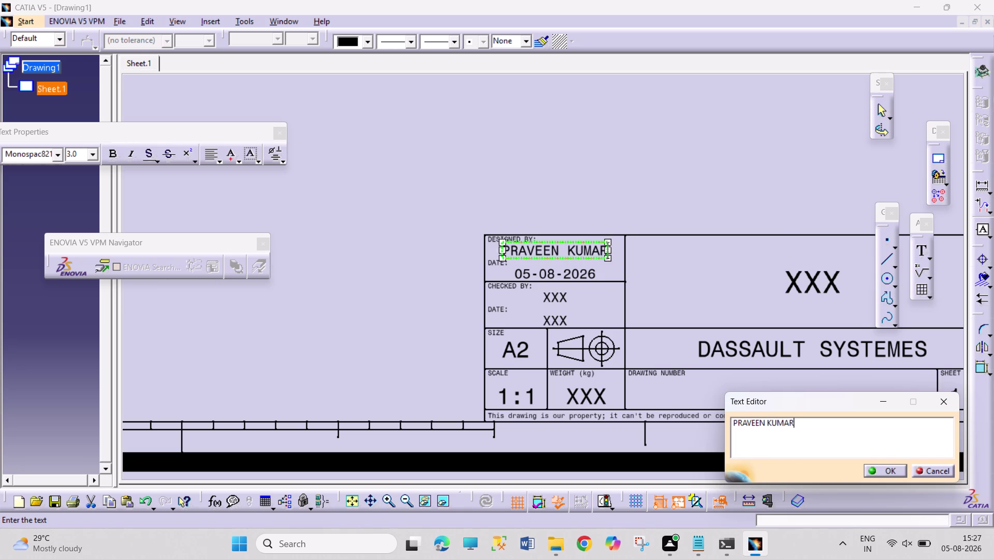
double_click(815, 281)
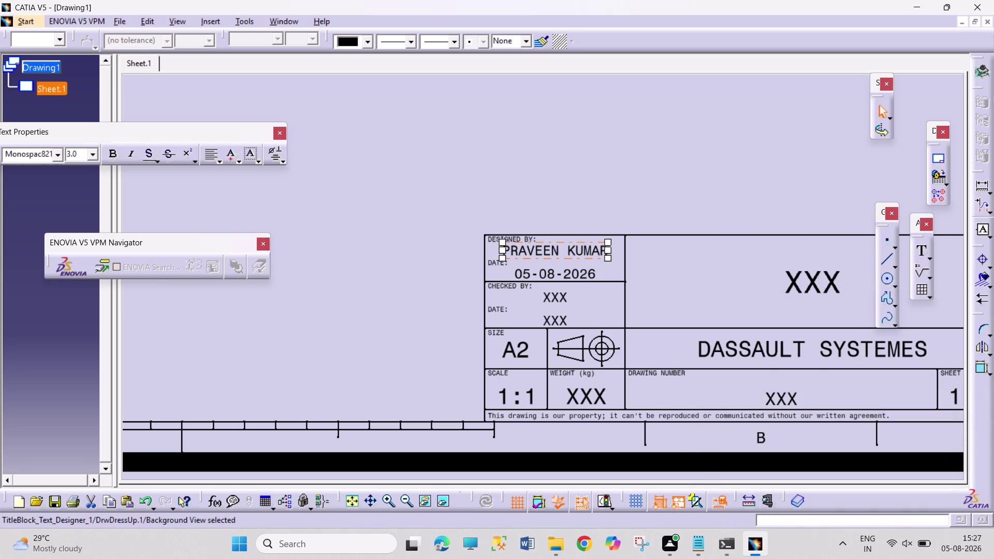
double_click(816, 281)
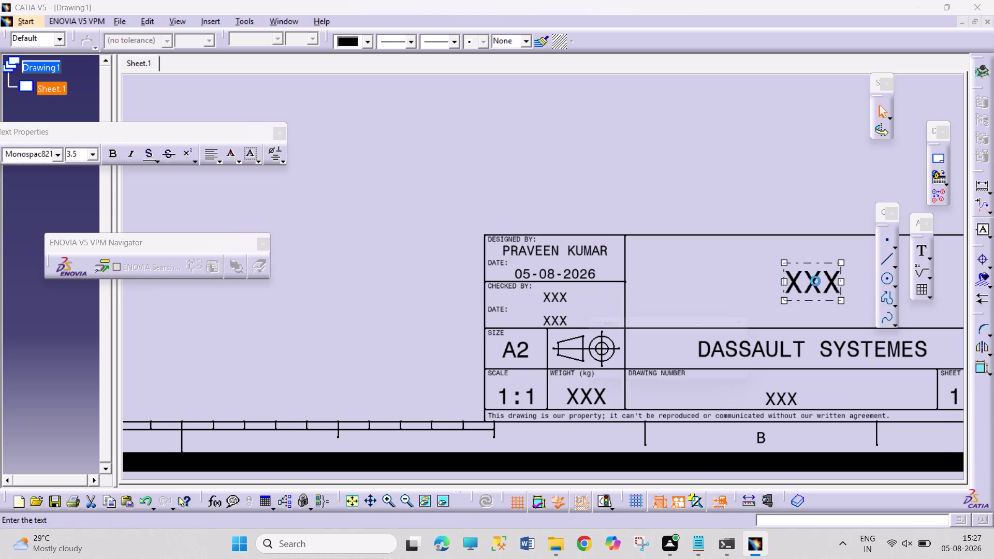
Mistakenly type PRAVEEN KUMAR into the title text.
key(p)
text(RA)
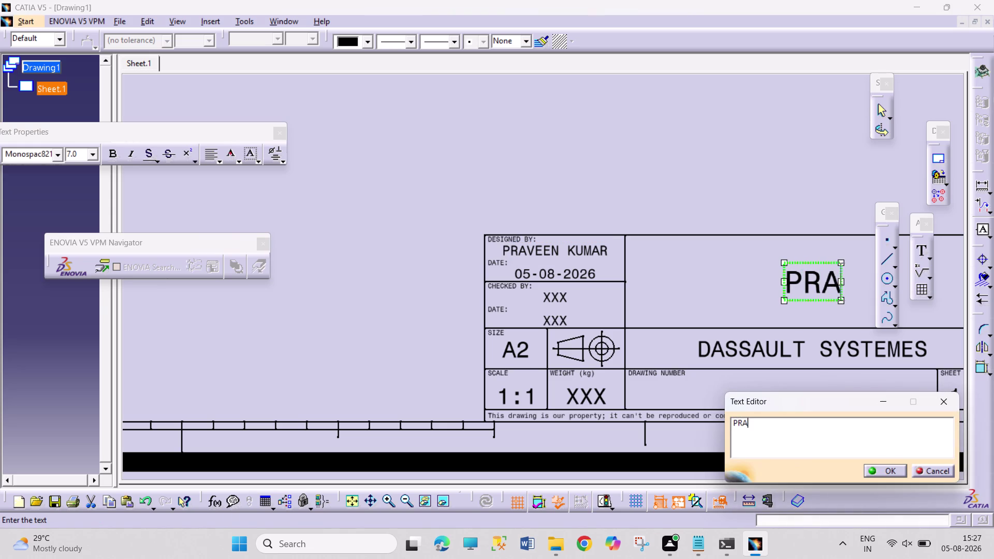
text(VEE)
text(N K)
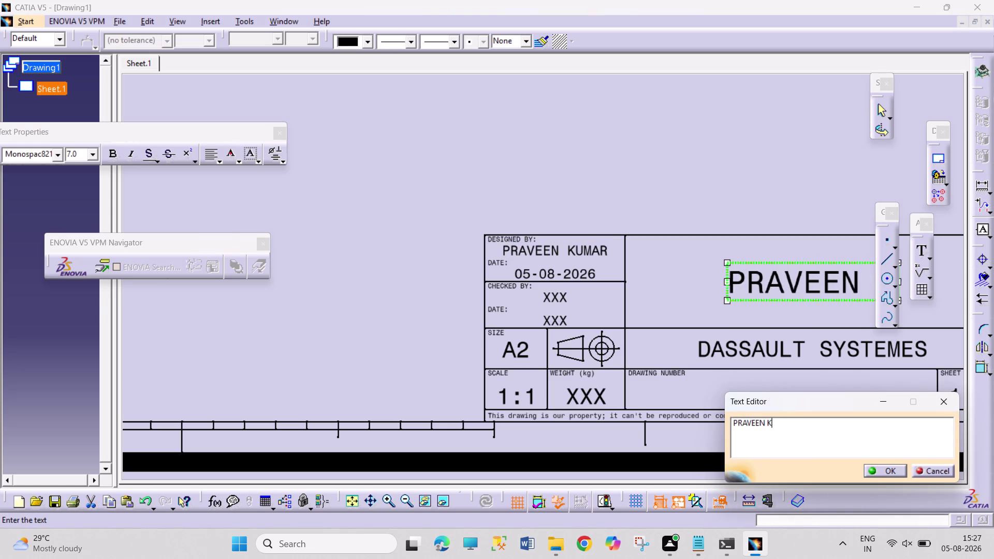
text(UMAR)
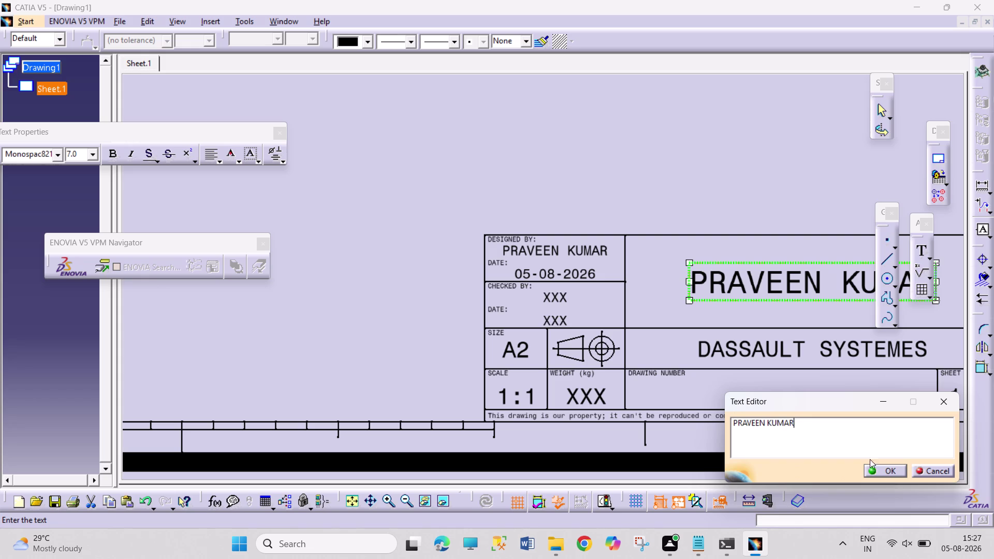
Replace the mistaken title text with STEPPED PULLEY, confirm it, and deselect.
drag(814, 423, 687, 409)
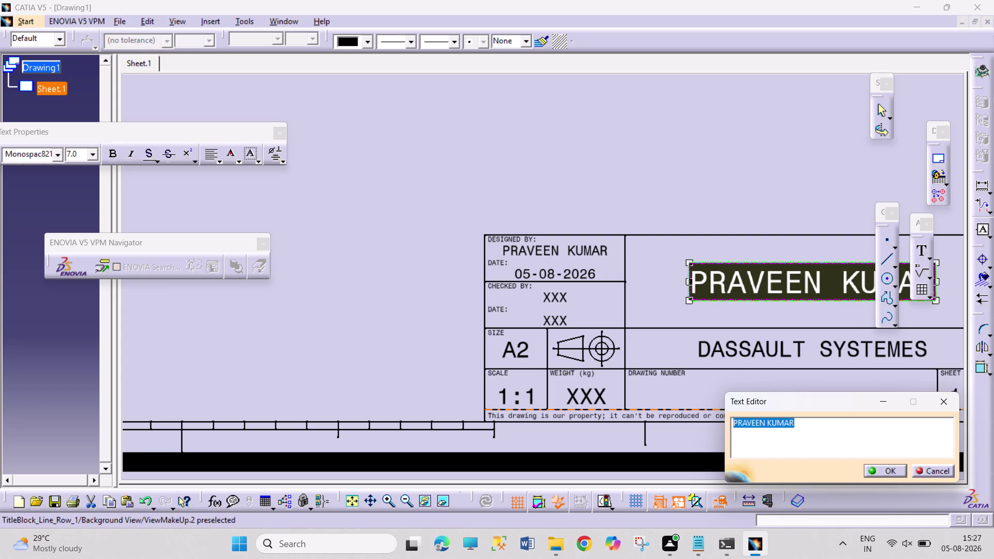
text(STEPP)
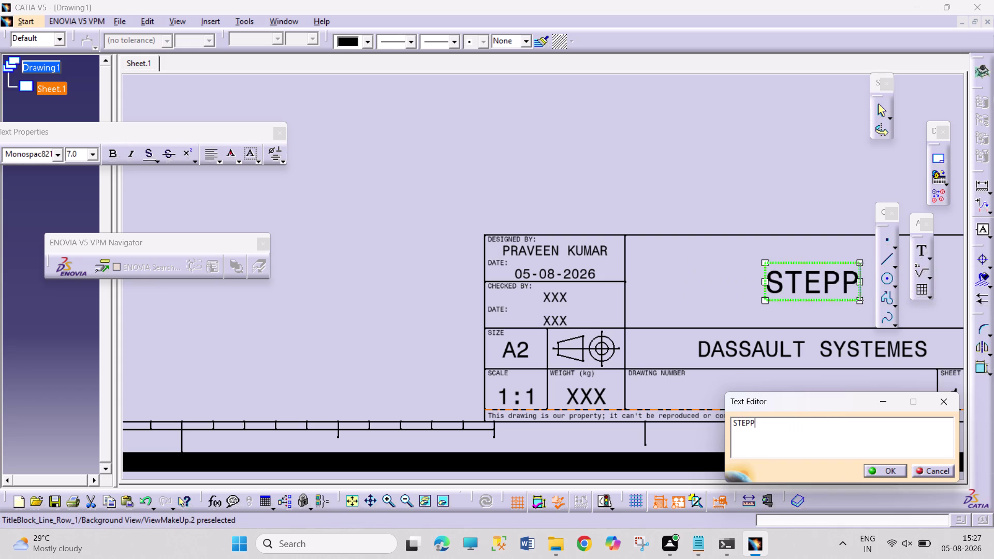
text(ED)
key(space)
text(PU)
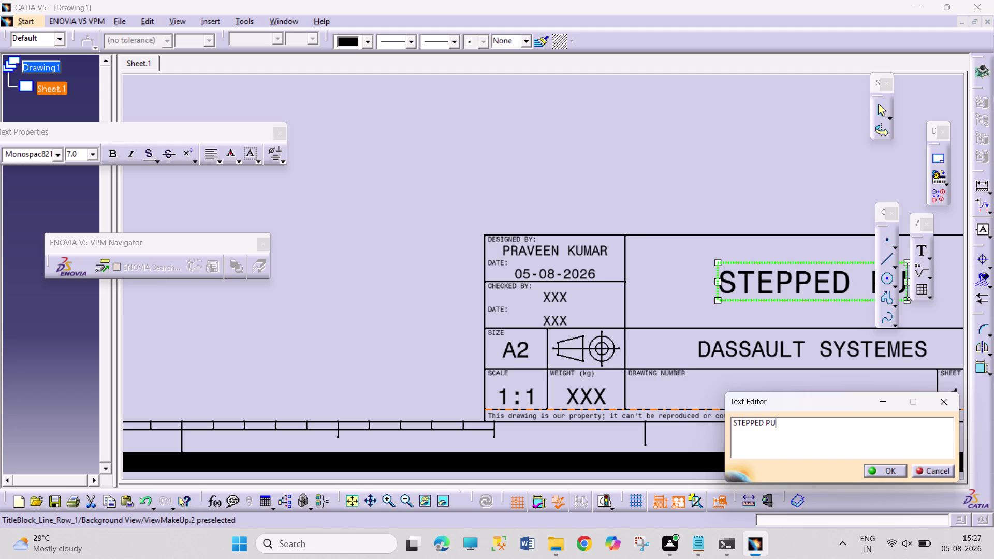
text(LLEY)
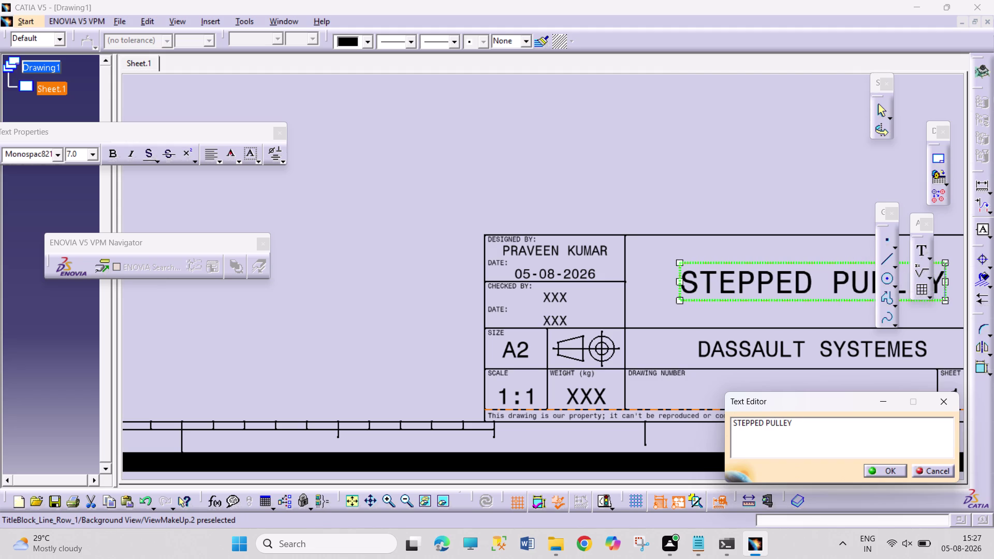
click(871, 471)
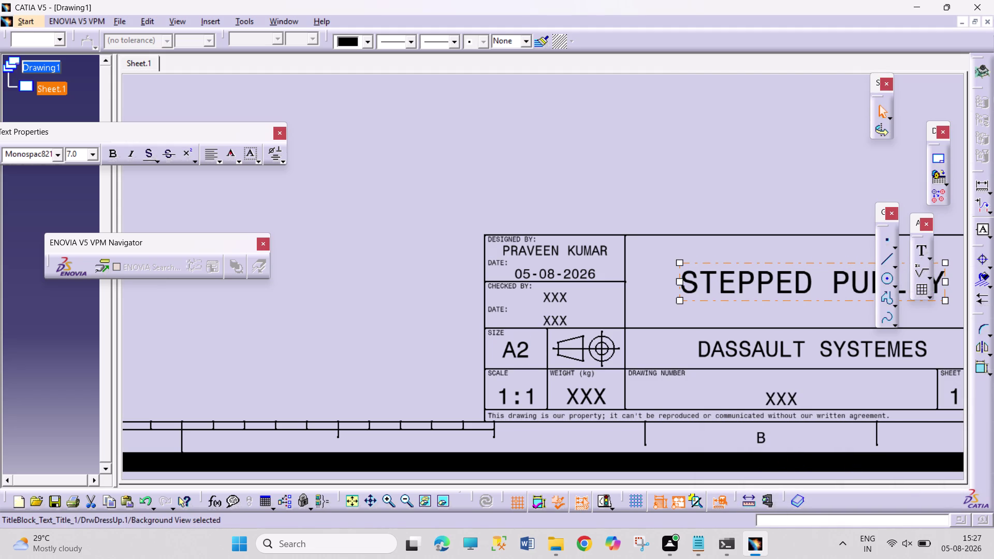
drag(451, 102, 506, 174)
drag(456, 120, 609, 214)
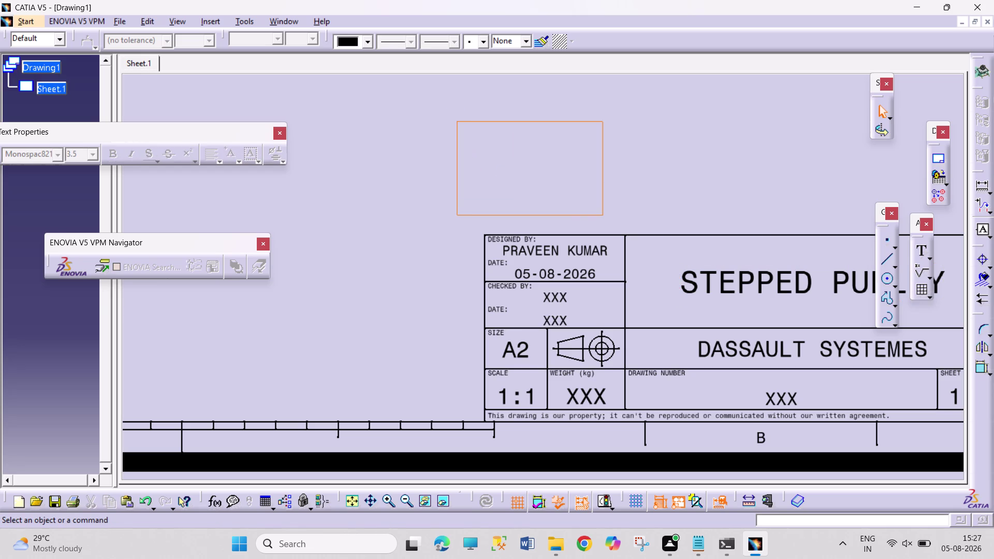
Deselect the title, fit the whole A2 sheet in view, and return to Working Views.
drag(493, 172, 610, 220)
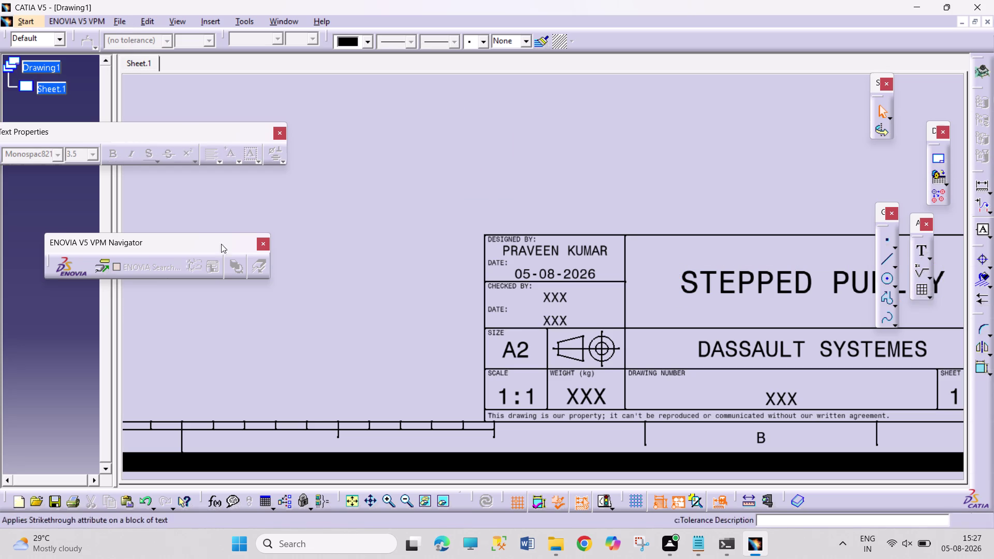
click(354, 505)
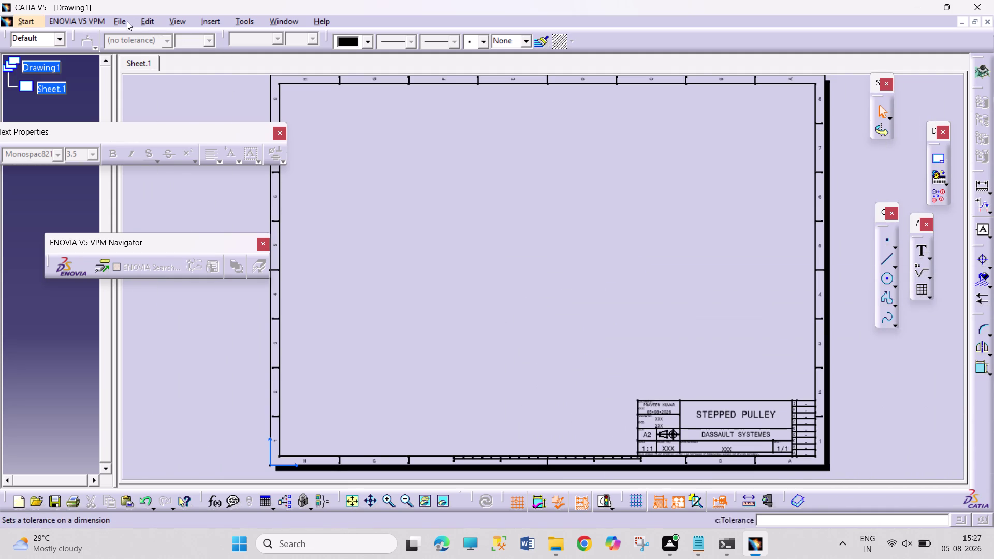
click(151, 21)
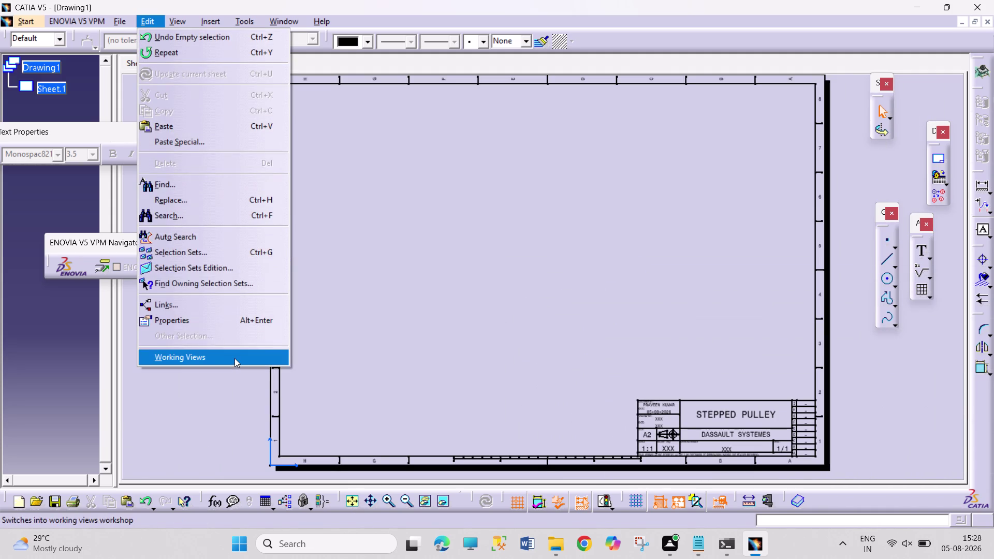
click(234, 358)
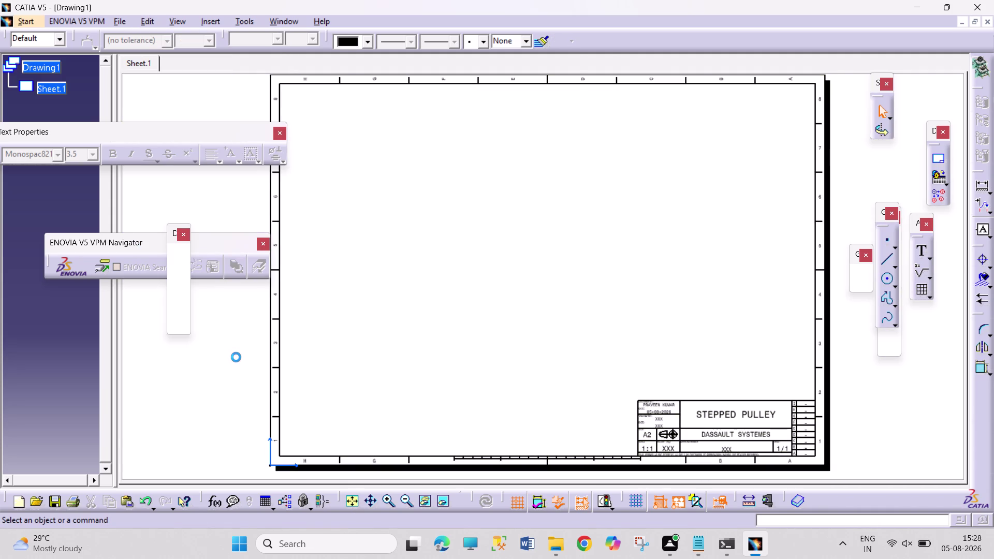